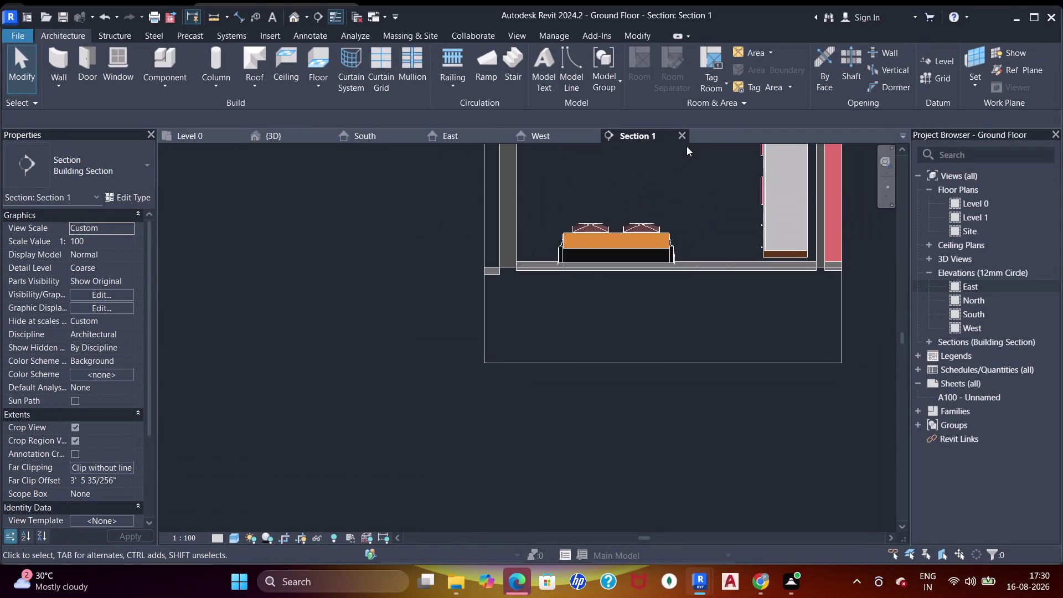
Close the Section 1, West, South and East view tabs.
click(681, 138)
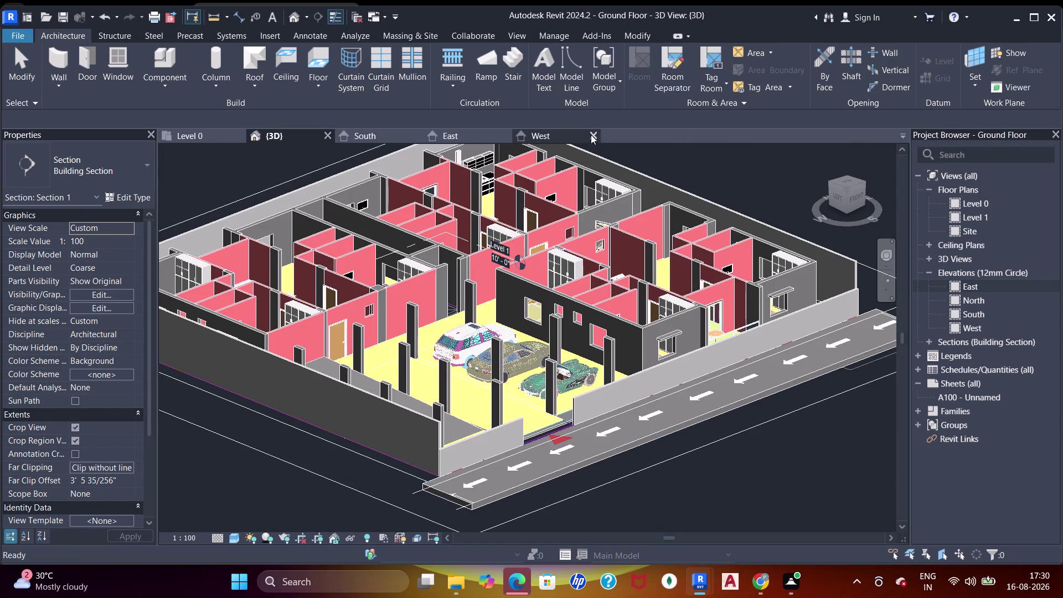
click(591, 135)
click(505, 136)
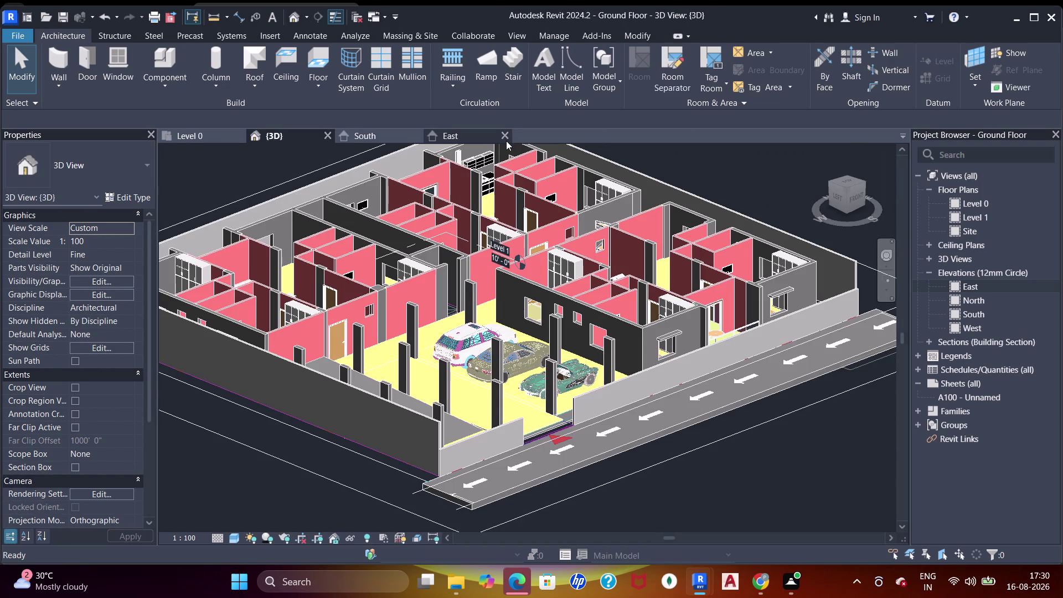
click(414, 132)
scroll(down, 3)
scroll(up, 3)
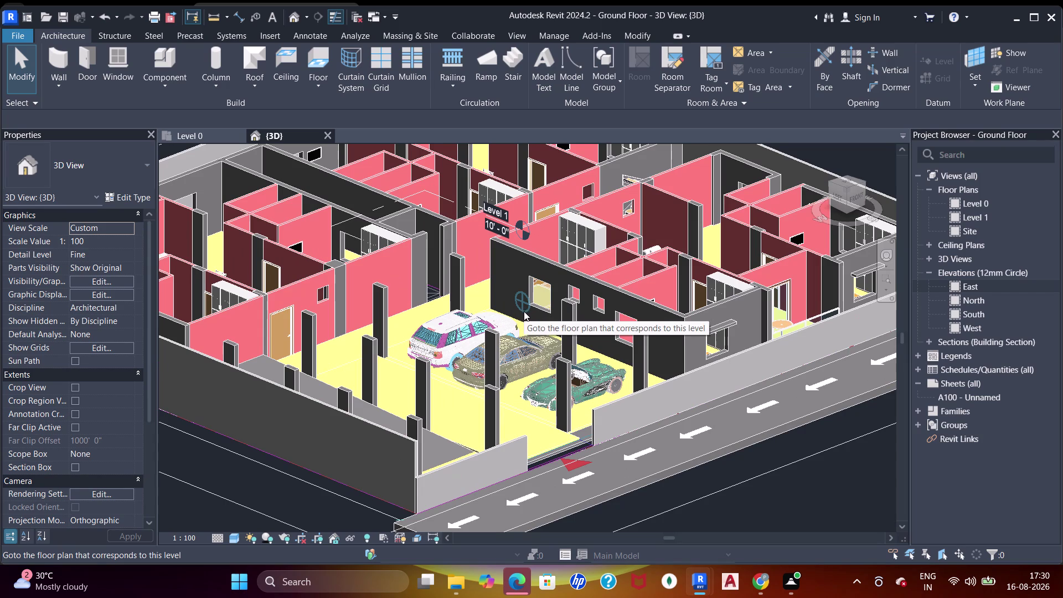
Pan around the 3D model, then switch to the Level 0 plan.
middle_drag(492, 315, 515, 306)
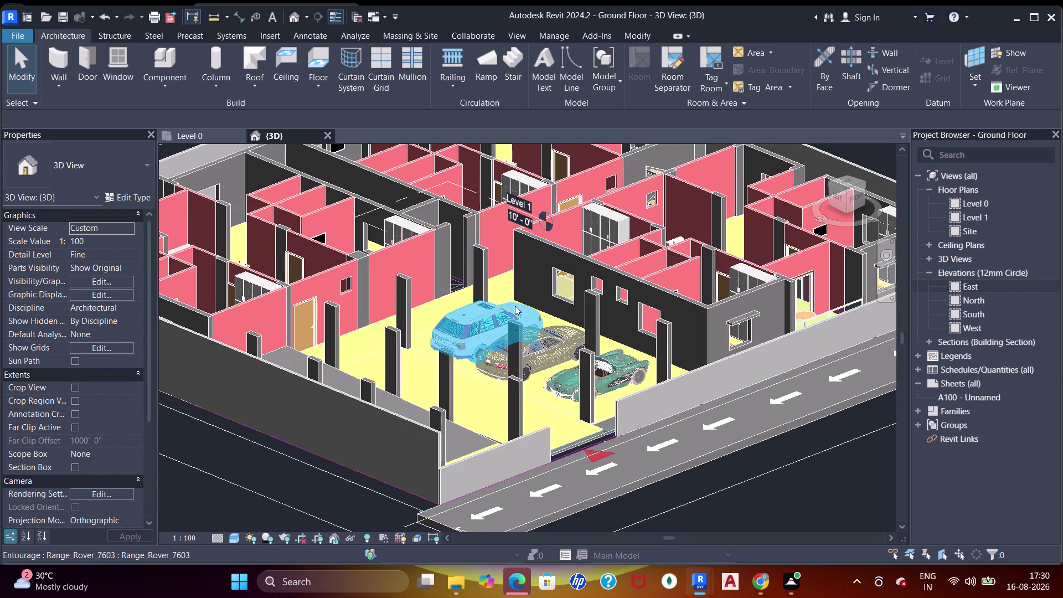
scroll(down, 3)
middle_drag(495, 300, 497, 292)
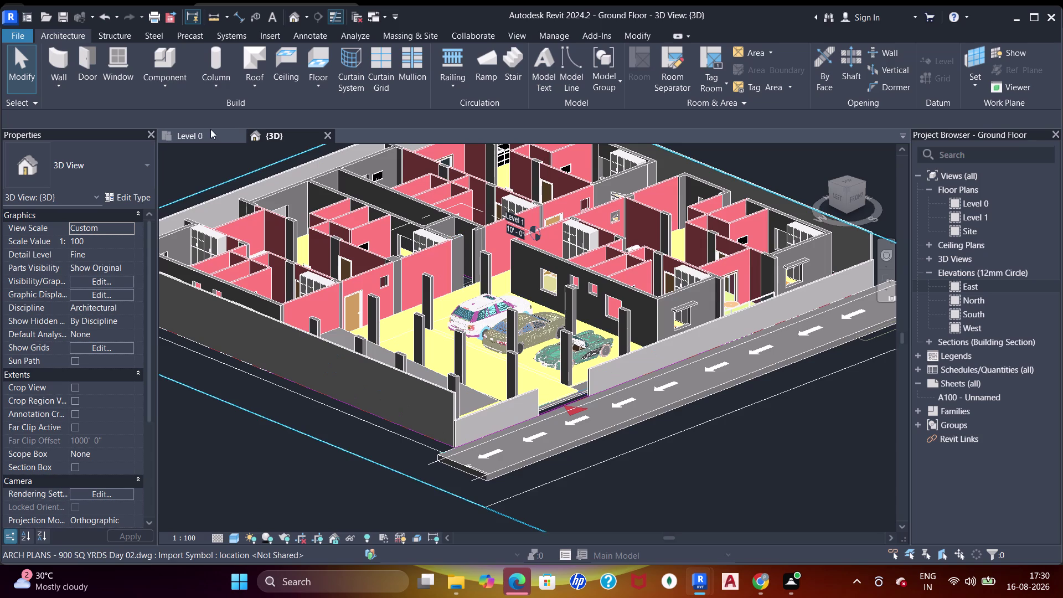
click(198, 135)
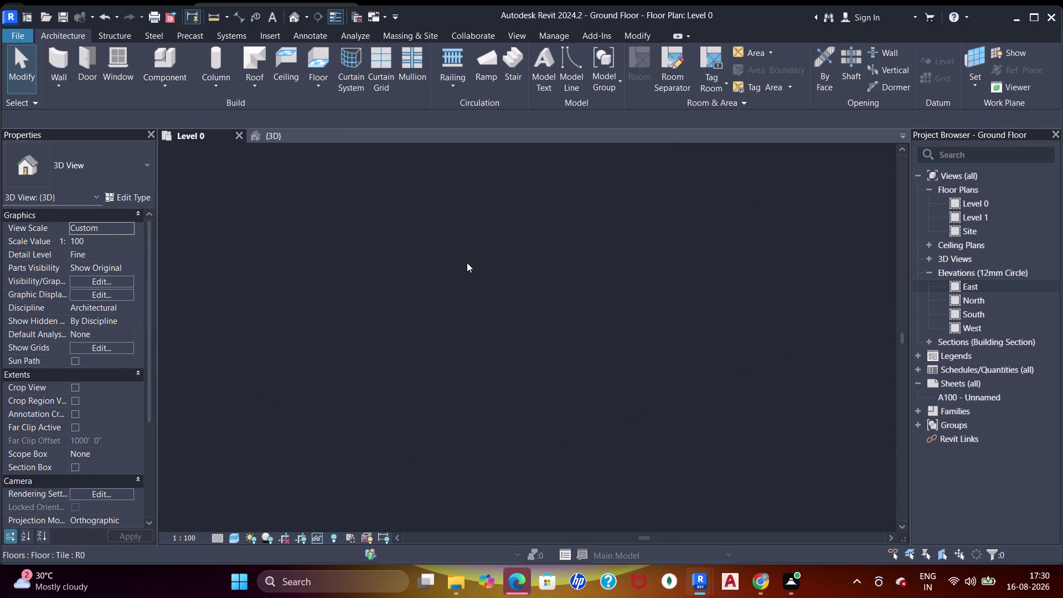
In Level 0's Visibility/Graphics (VG), search 'floo' and uncheck Floors.
scroll(down, 3)
middle_drag(497, 290, 480, 322)
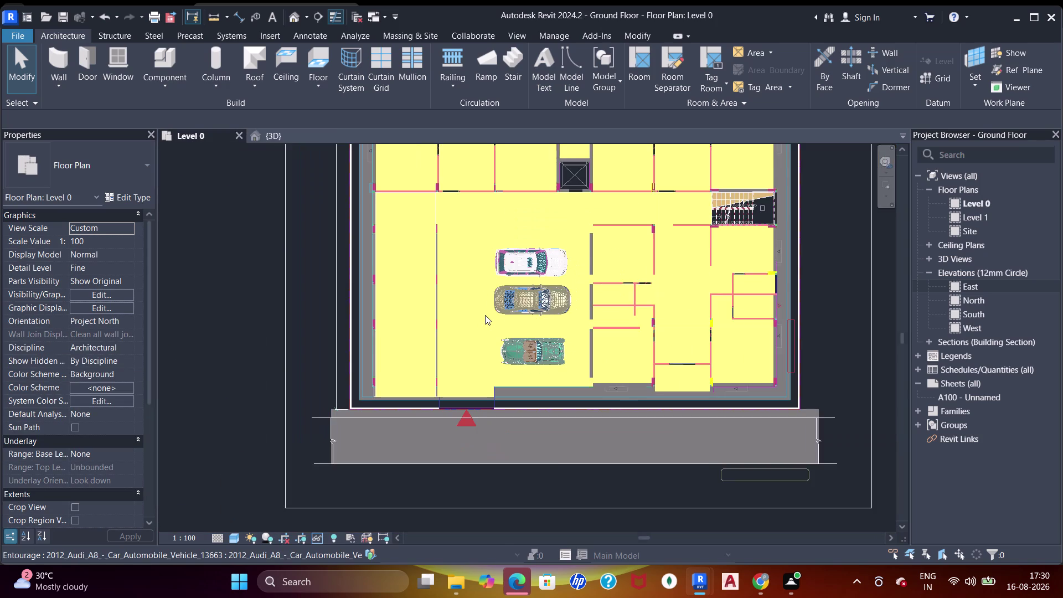
key(v)
key(g)
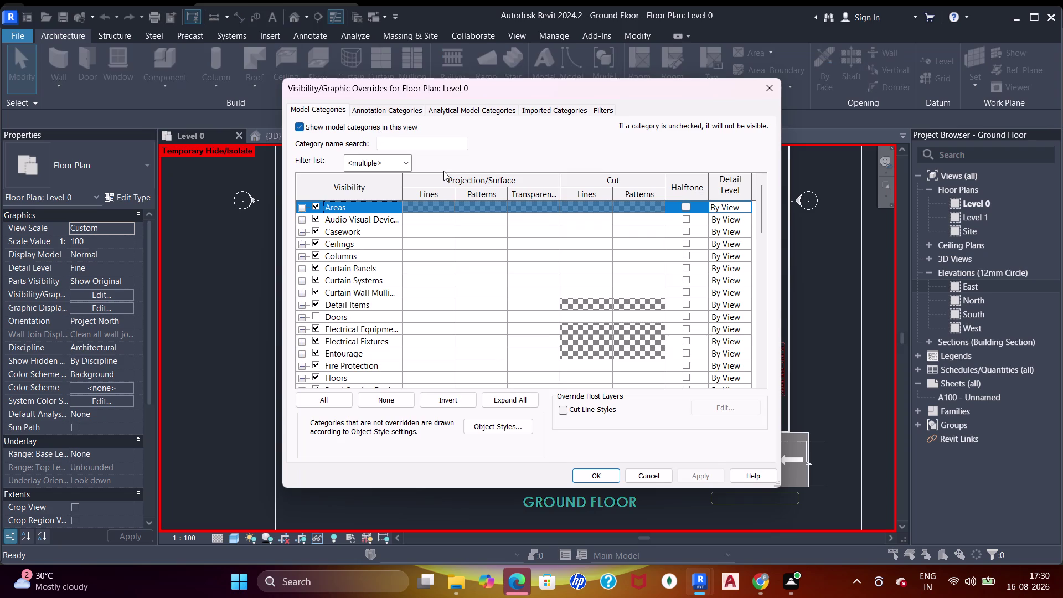
click(434, 142)
key(f)
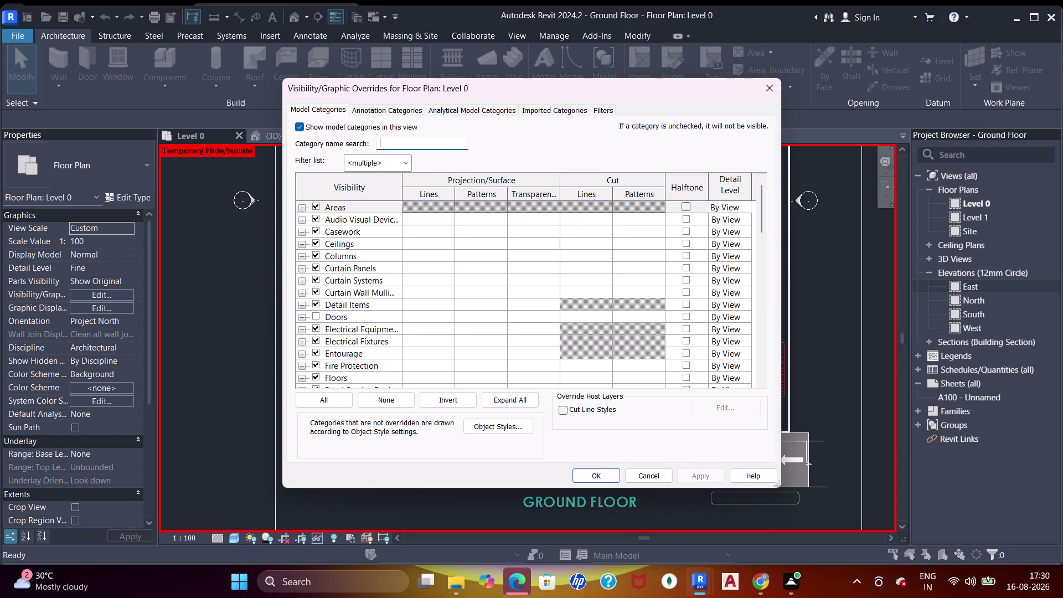
key(l)
key(o)
key(o)
click(317, 206)
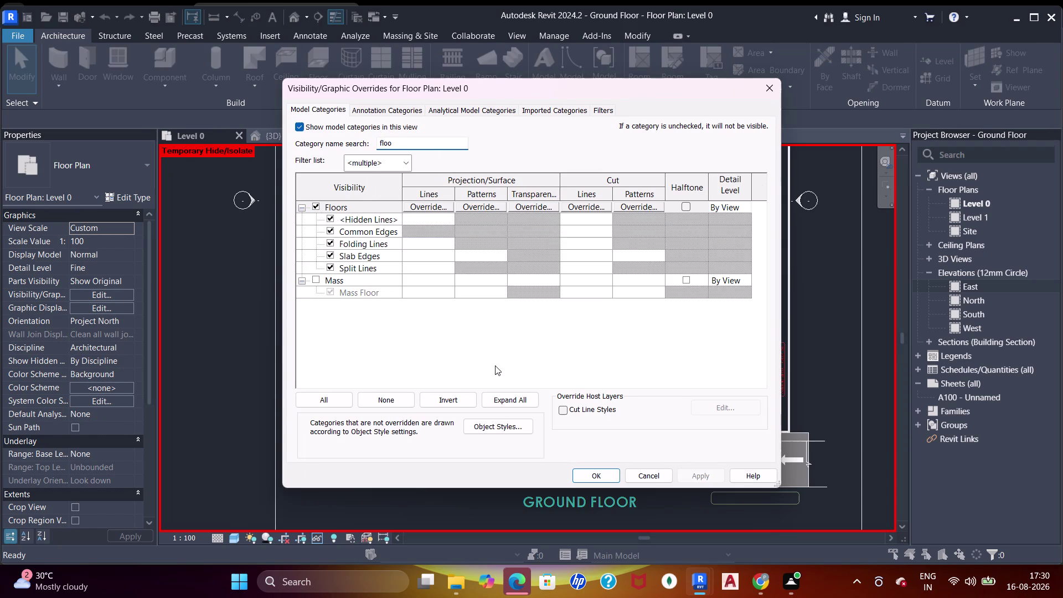
click(592, 475)
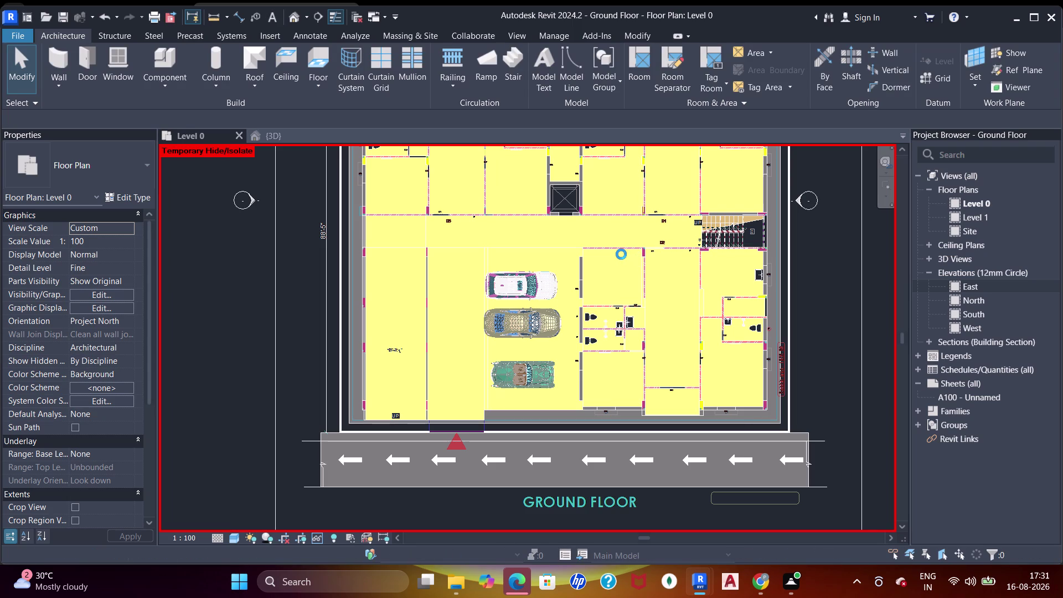
middle_drag(540, 259, 553, 320)
scroll(up, 3)
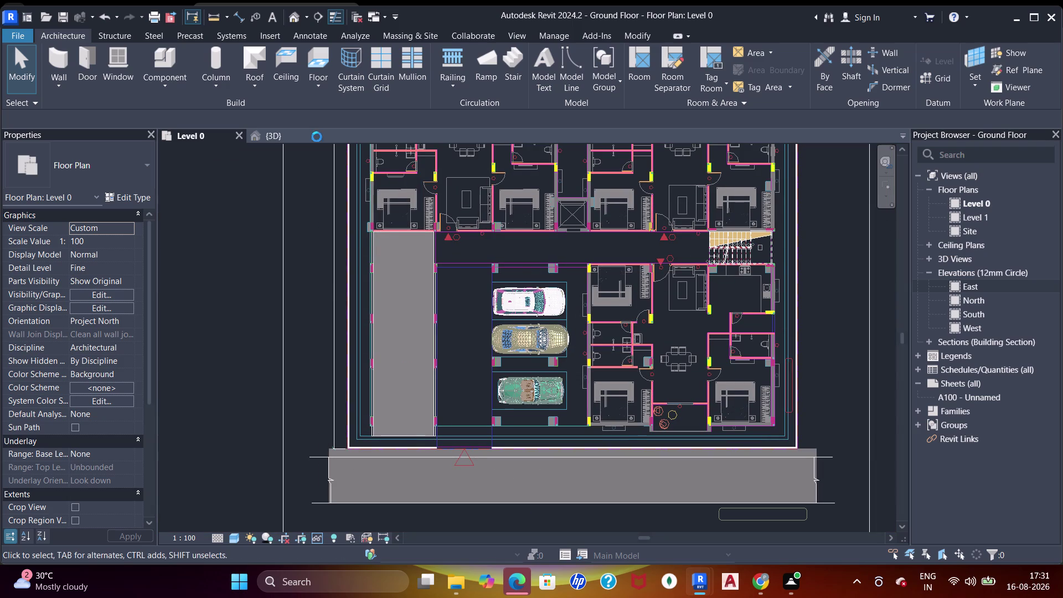
middle_drag(480, 370, 476, 340)
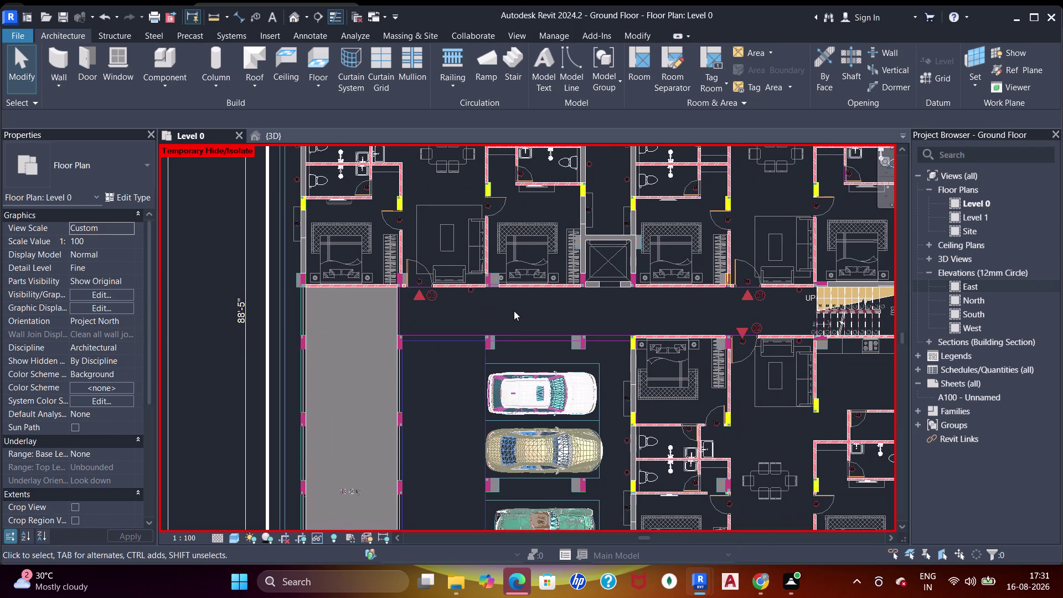
scroll(down, 3)
middle_drag(512, 315, 515, 405)
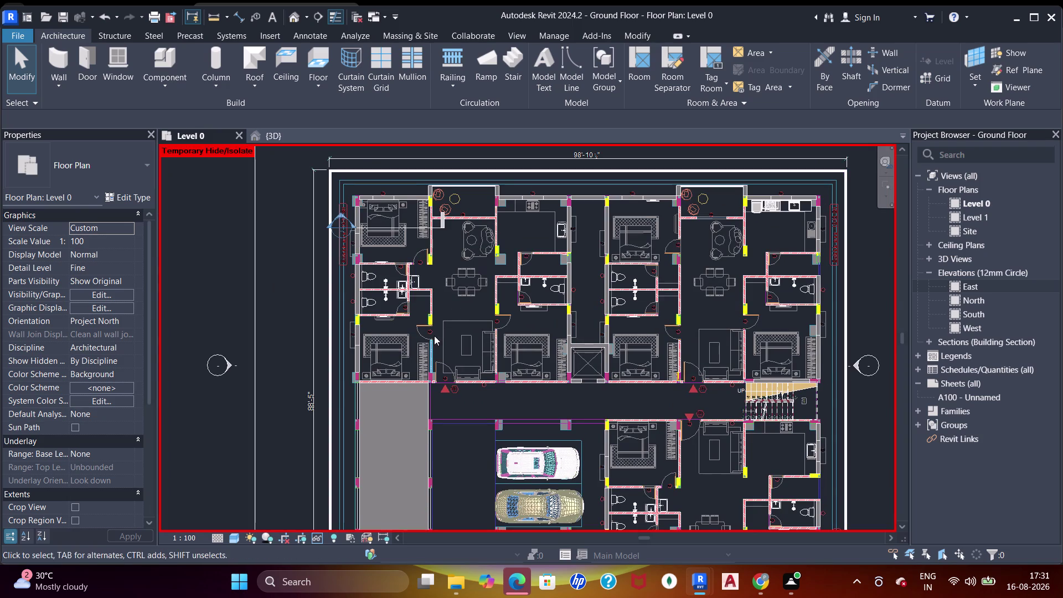
middle_drag(450, 344, 437, 245)
middle_drag(491, 369, 490, 358)
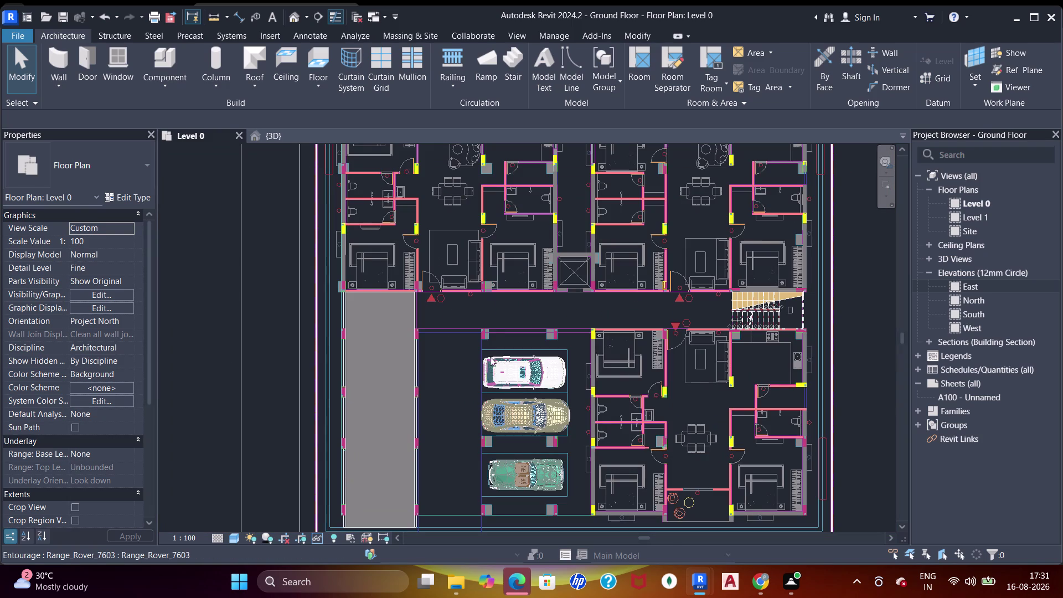
middle_drag(490, 359, 489, 332)
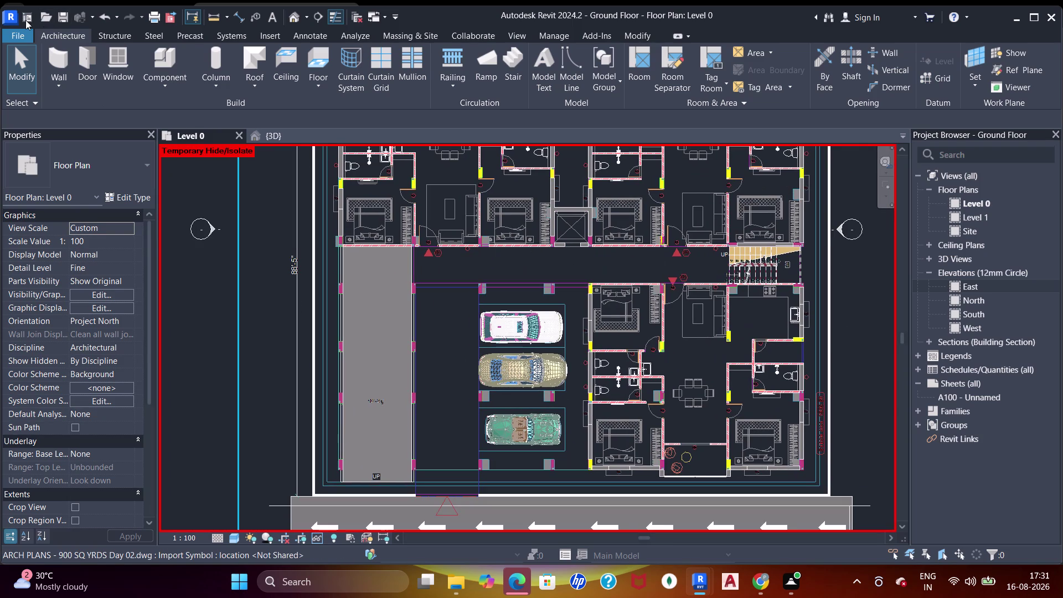
click(26, 20)
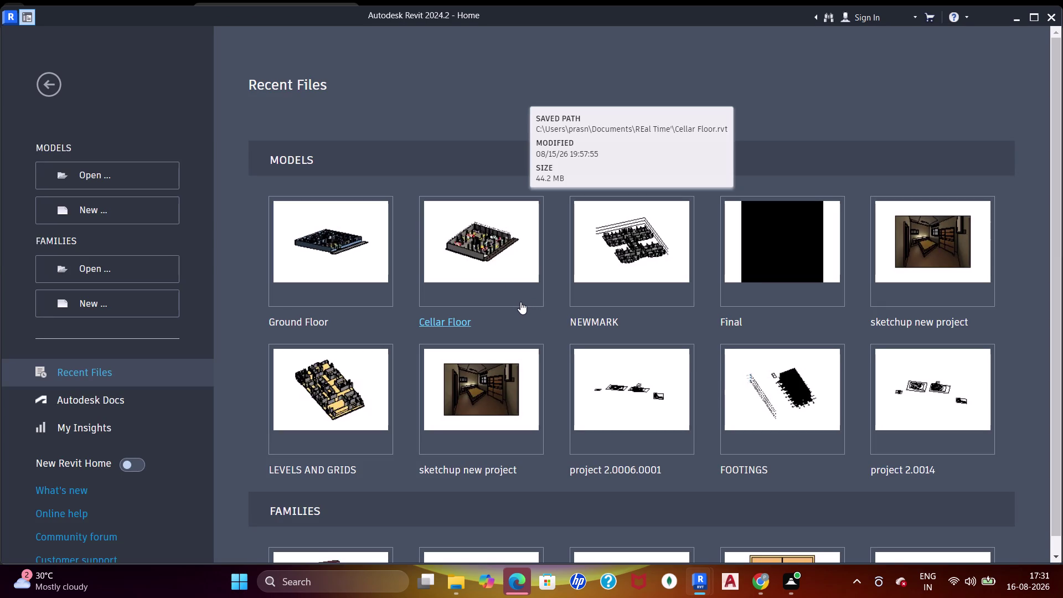
Open the Cellar Floor model from Recent Files.
click(466, 266)
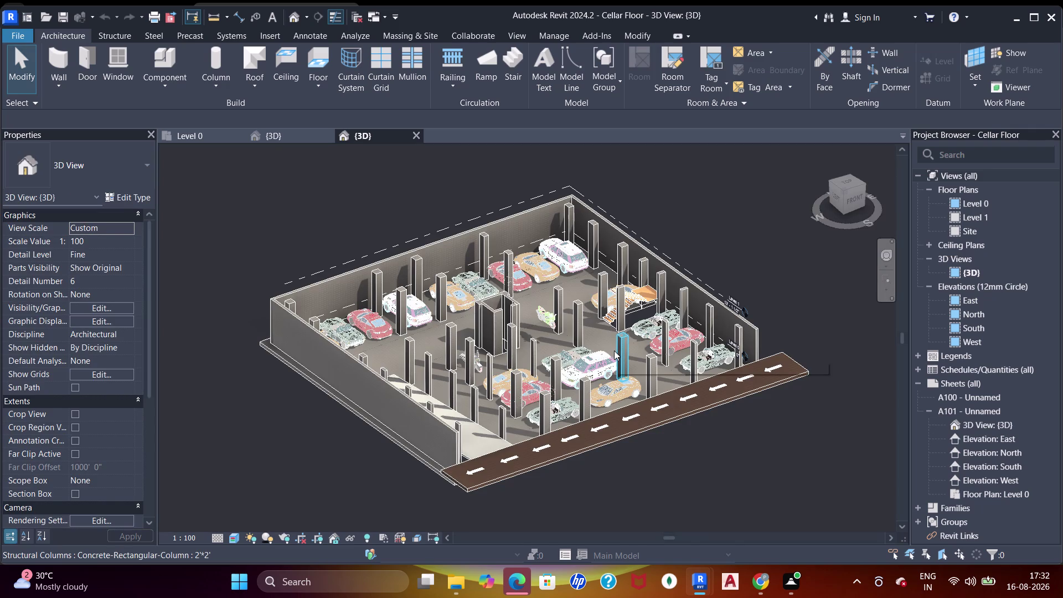
Zoom the Cellar Floor 3D view, select a column, then close the 3D view tab.
scroll(up, 3)
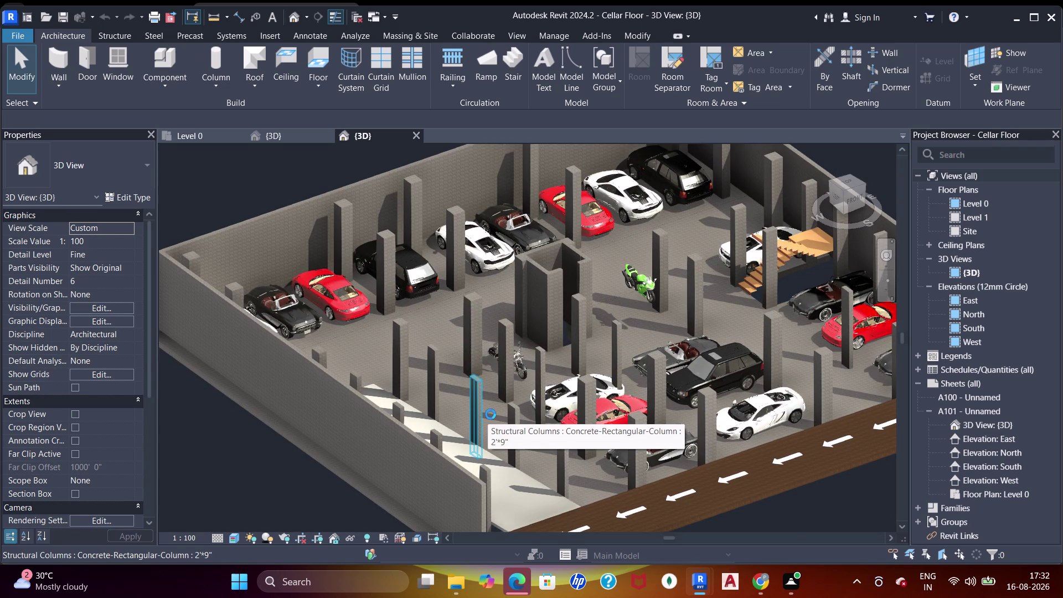
middle_click(486, 345)
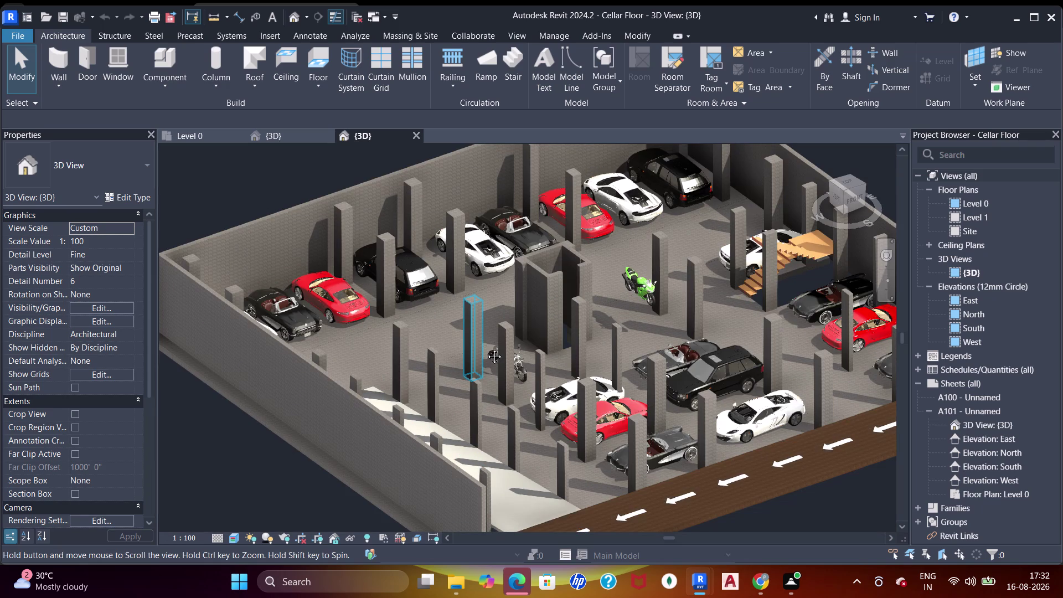
click(193, 137)
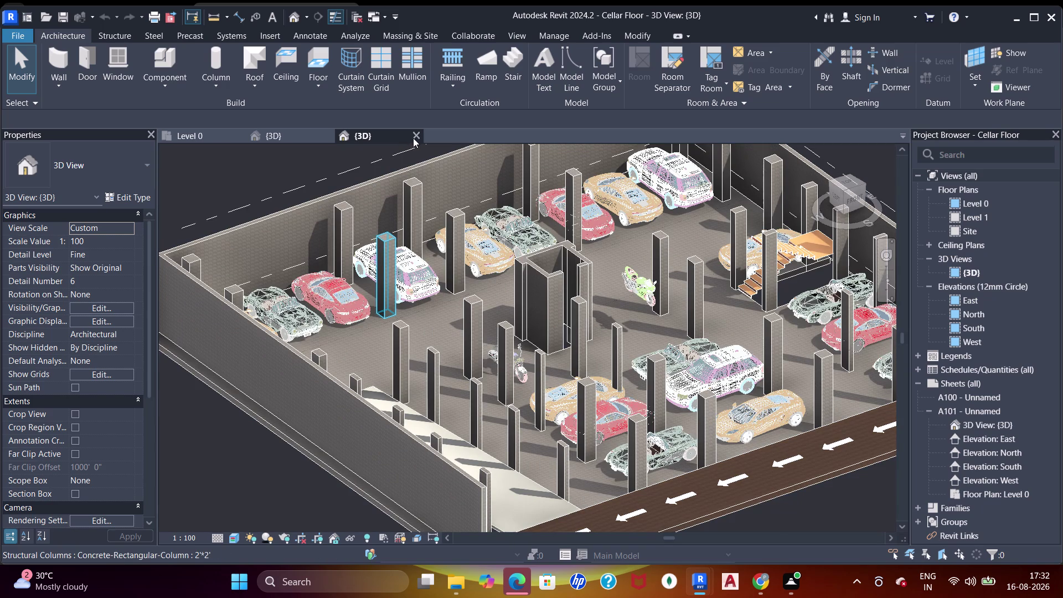
click(413, 137)
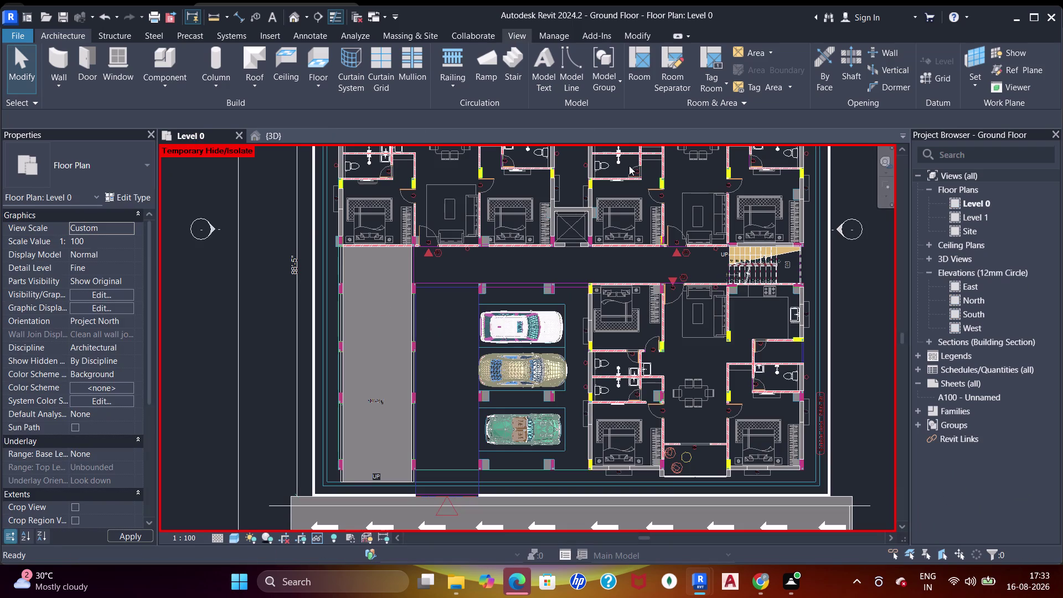
Zoom and pan the Level 0 plan, then switch to the {3D} view.
scroll(down, 3)
middle_drag(425, 273, 421, 287)
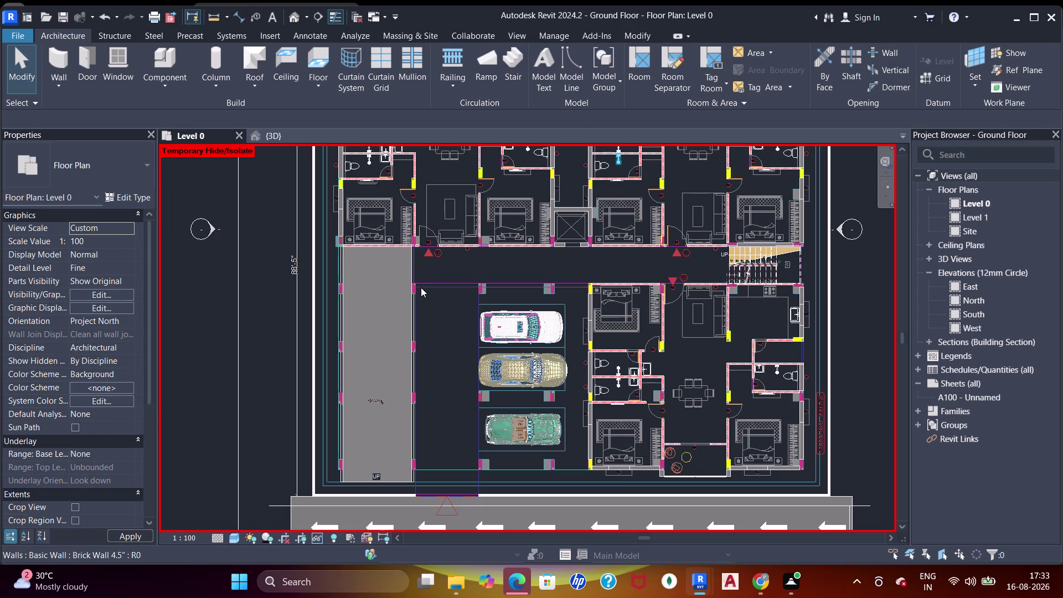
scroll(up, 3)
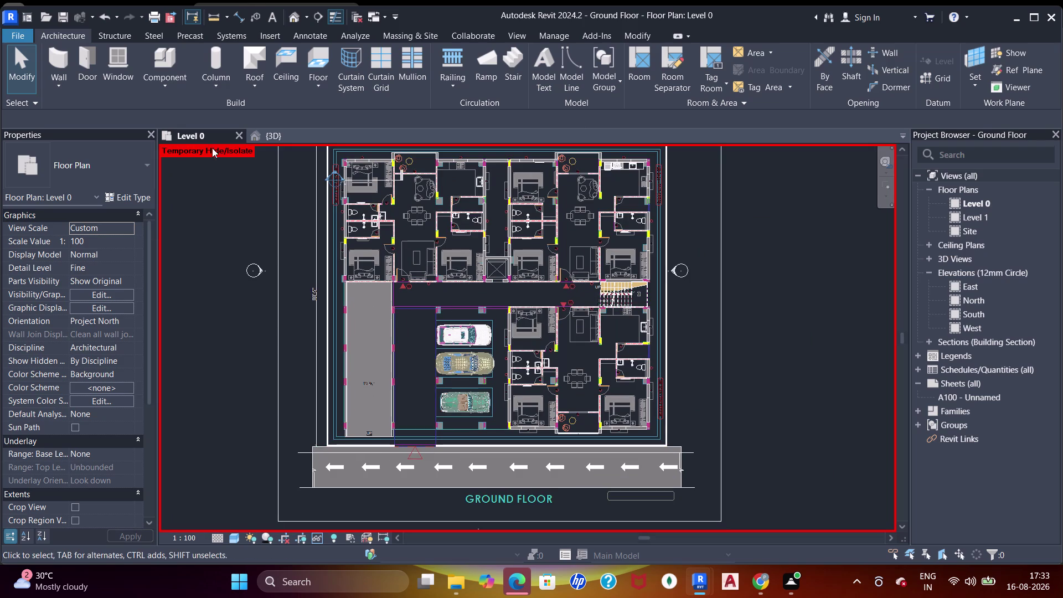
click(285, 139)
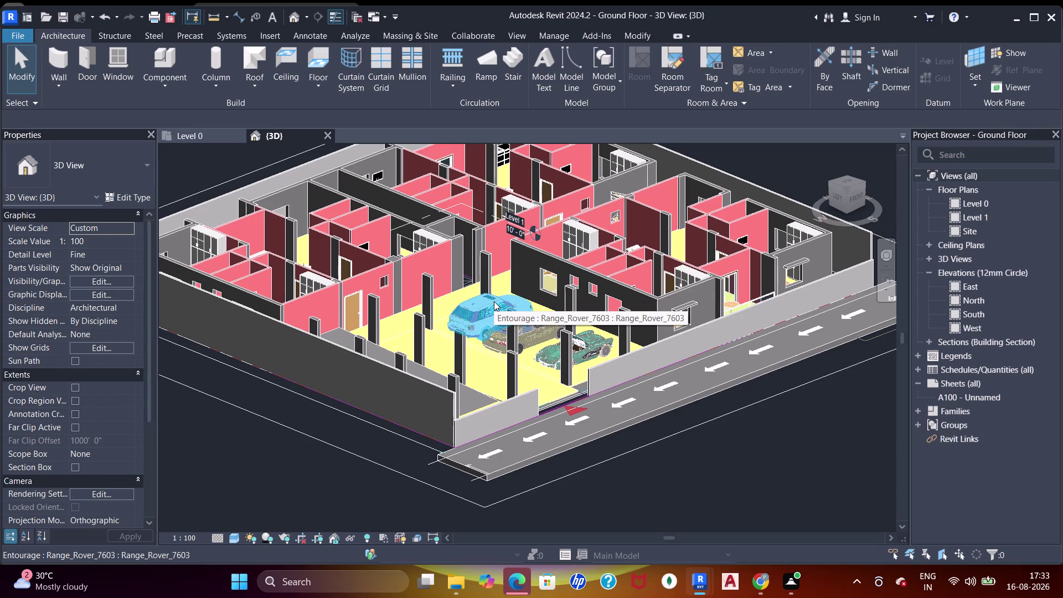
Return to the Level 0 plan and start a new sheet from Sheets (all).
click(204, 137)
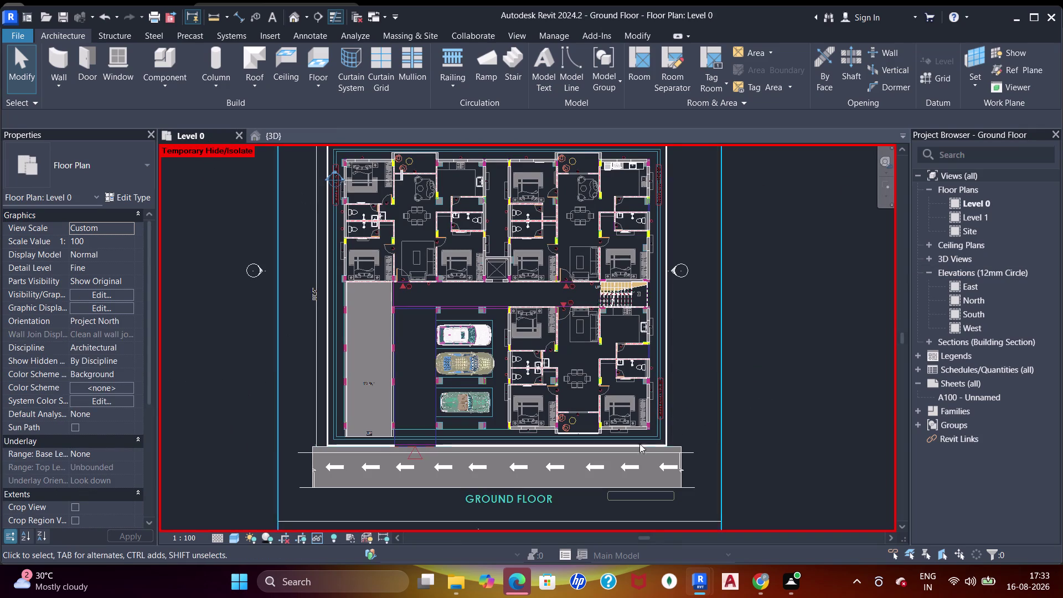
right_click(930, 382)
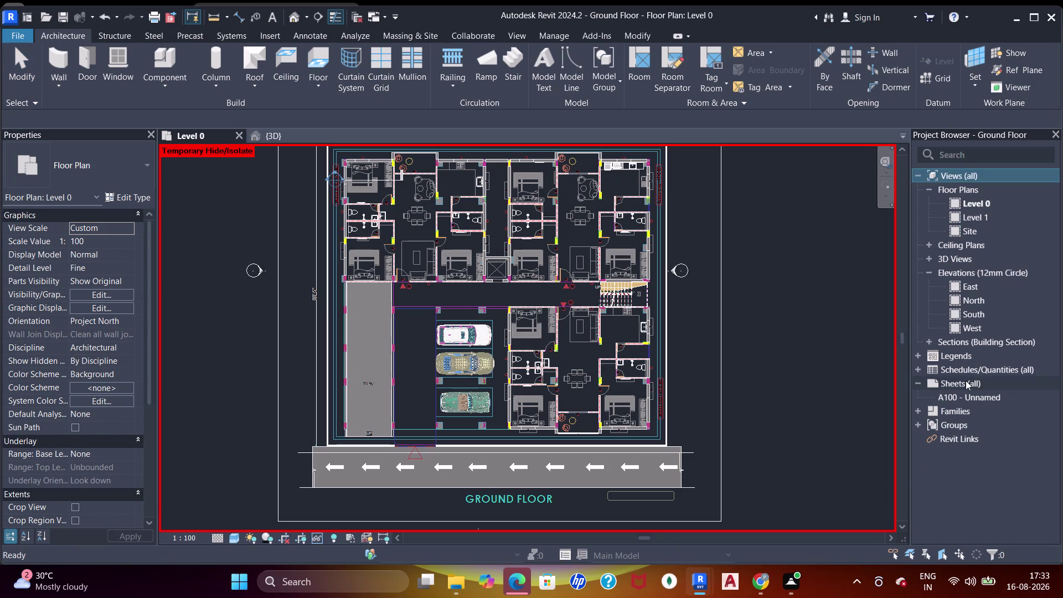
click(932, 373)
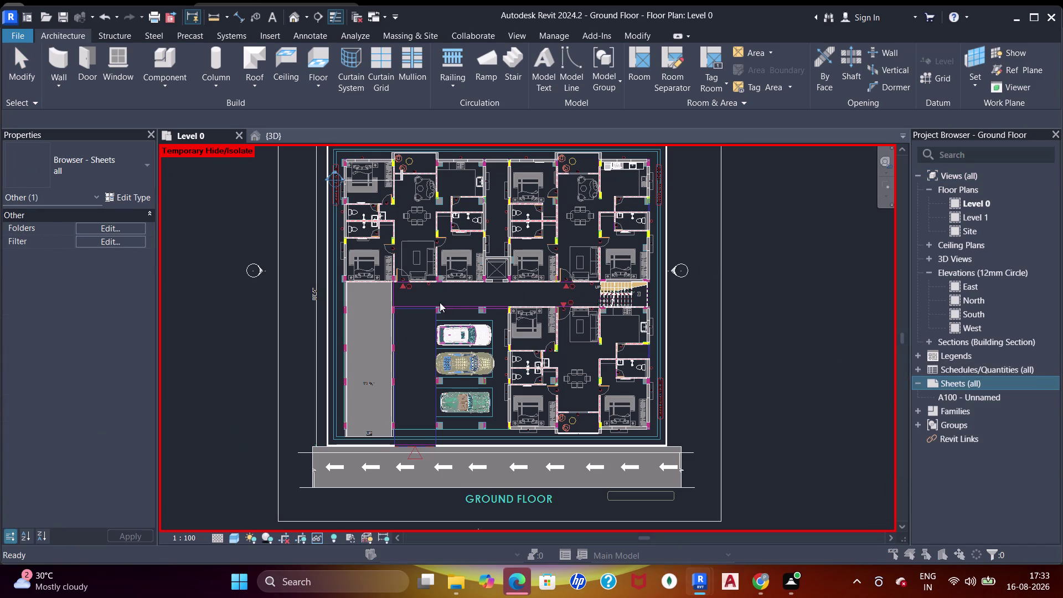
Create sheet A101 with the A1 title block and delete sheet A100.
click(578, 442)
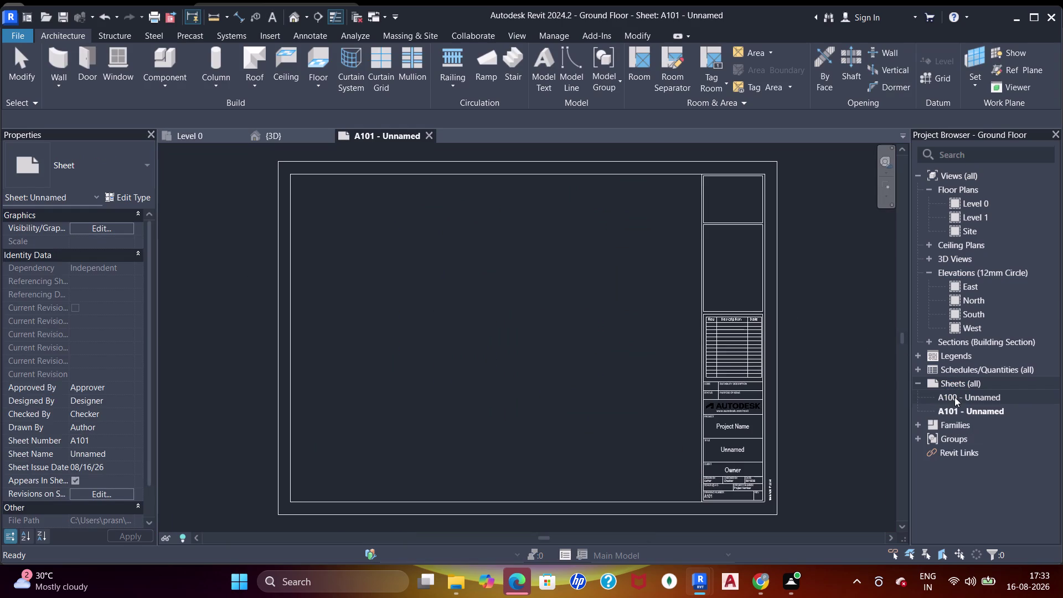
right_click(957, 401)
click(901, 406)
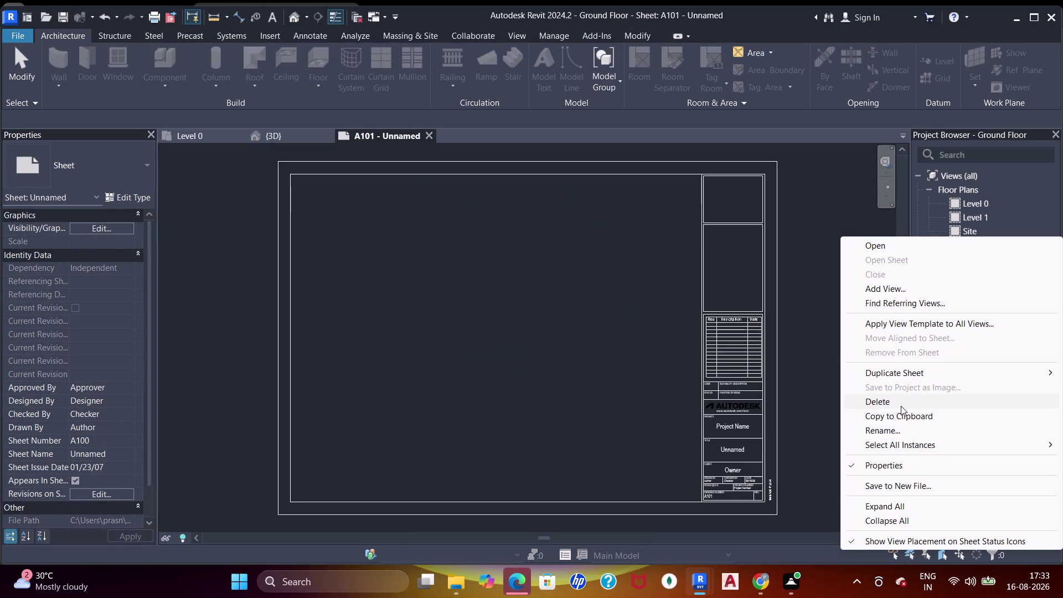
Start another new sheet, browse for a title block, cancel both dialogs, return to Level 0.
right_click(973, 388)
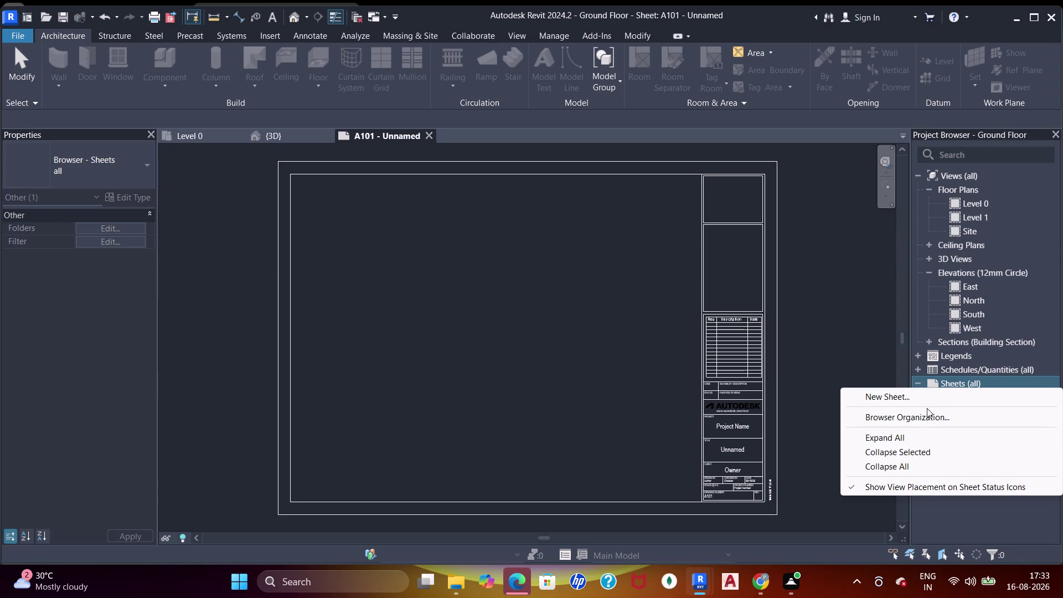
click(914, 396)
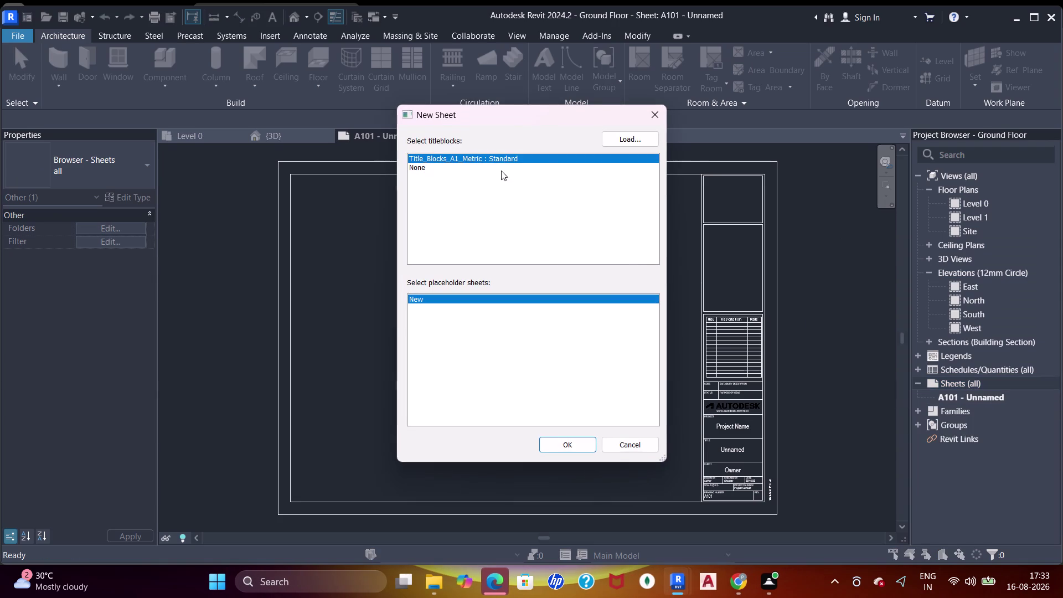
click(626, 138)
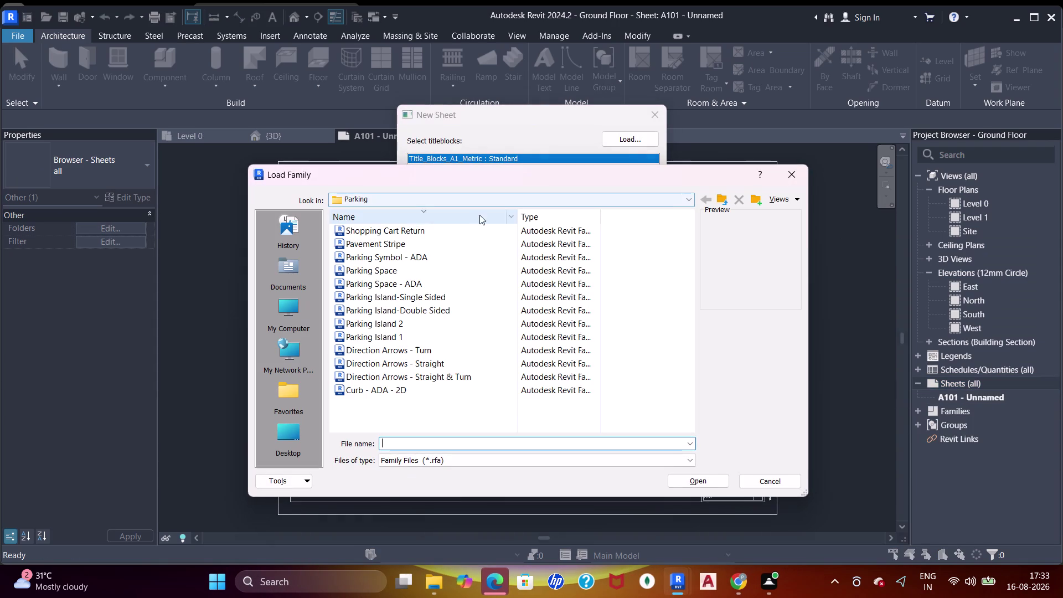
click(444, 203)
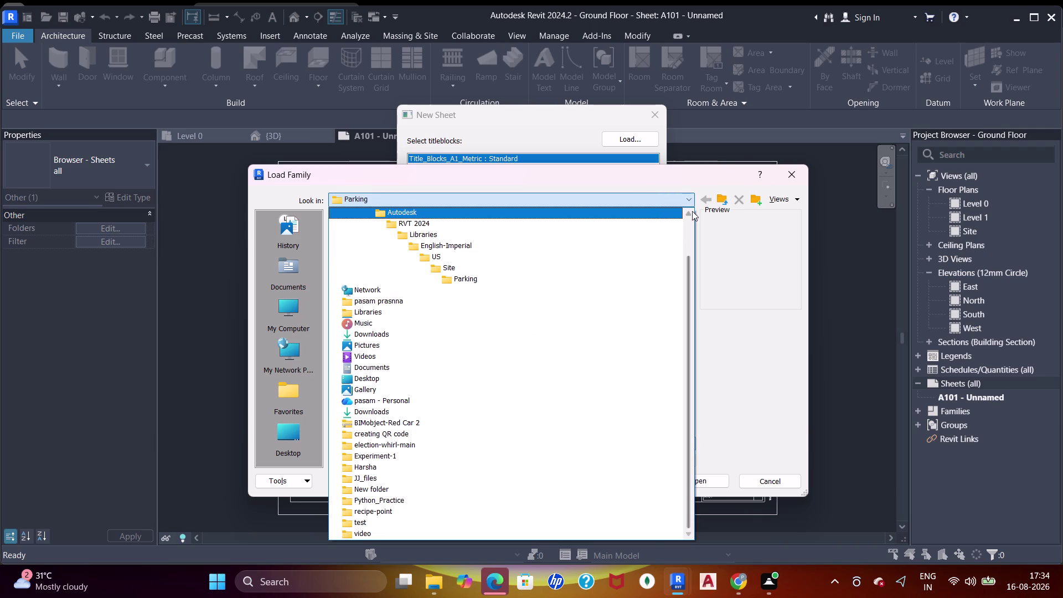
click(787, 175)
click(793, 176)
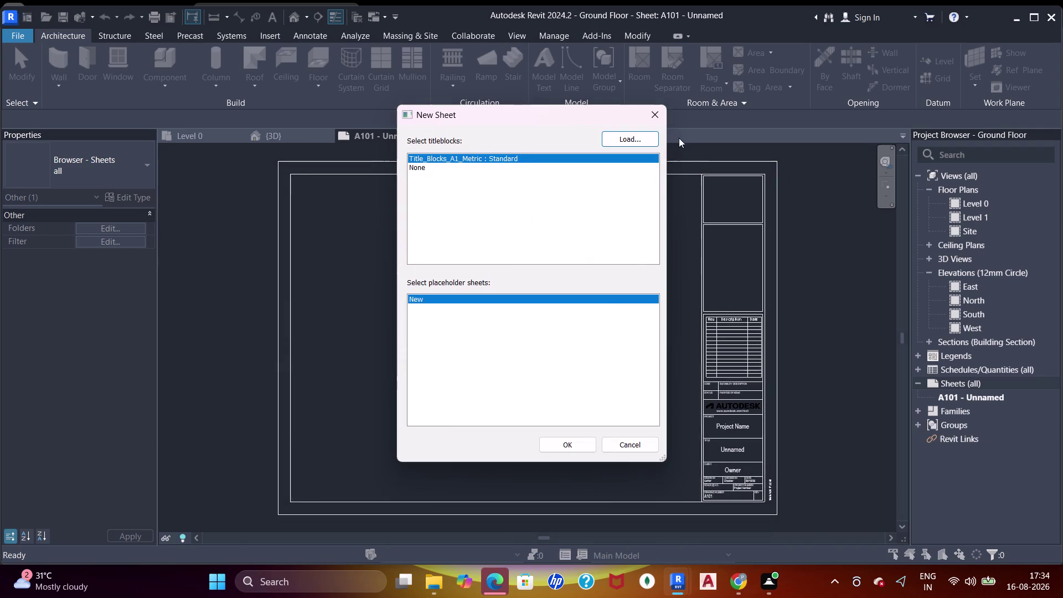
click(654, 120)
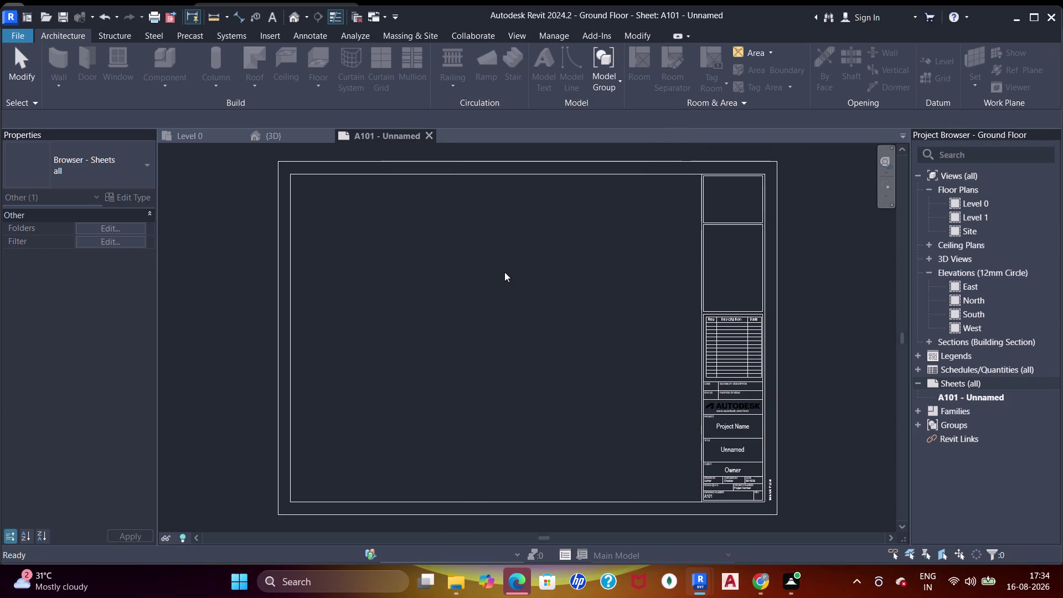
click(170, 134)
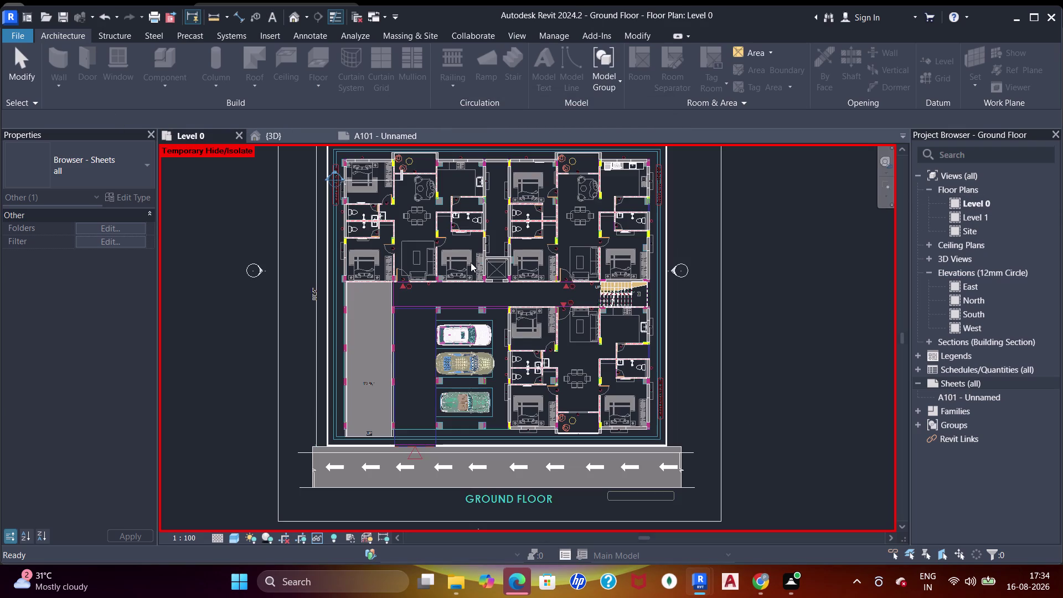
Reset temporary hide/isolate with HR and recentre the Level 0 plan.
text(h)
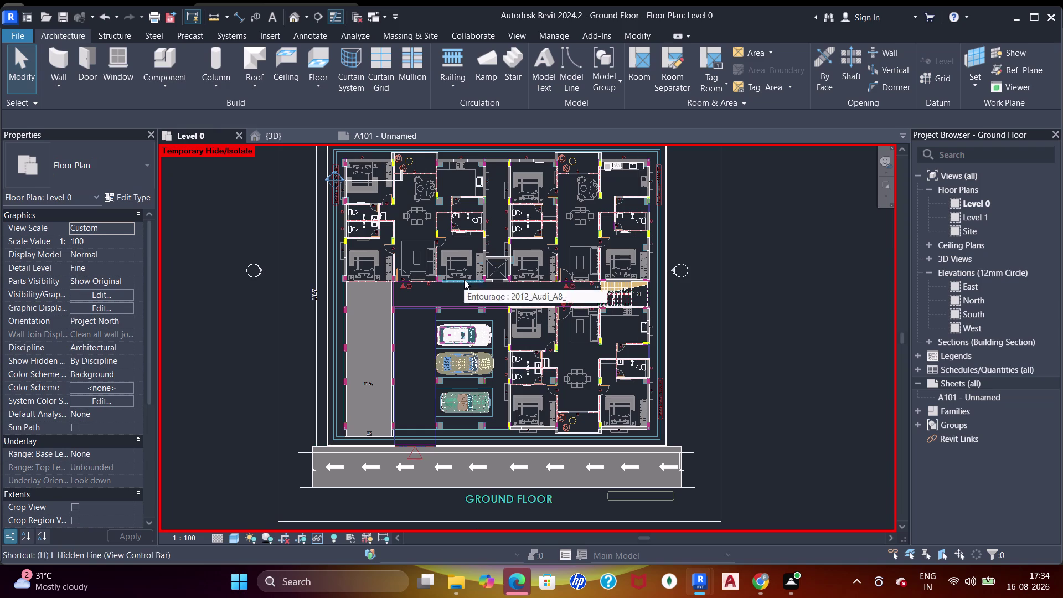
text(r)
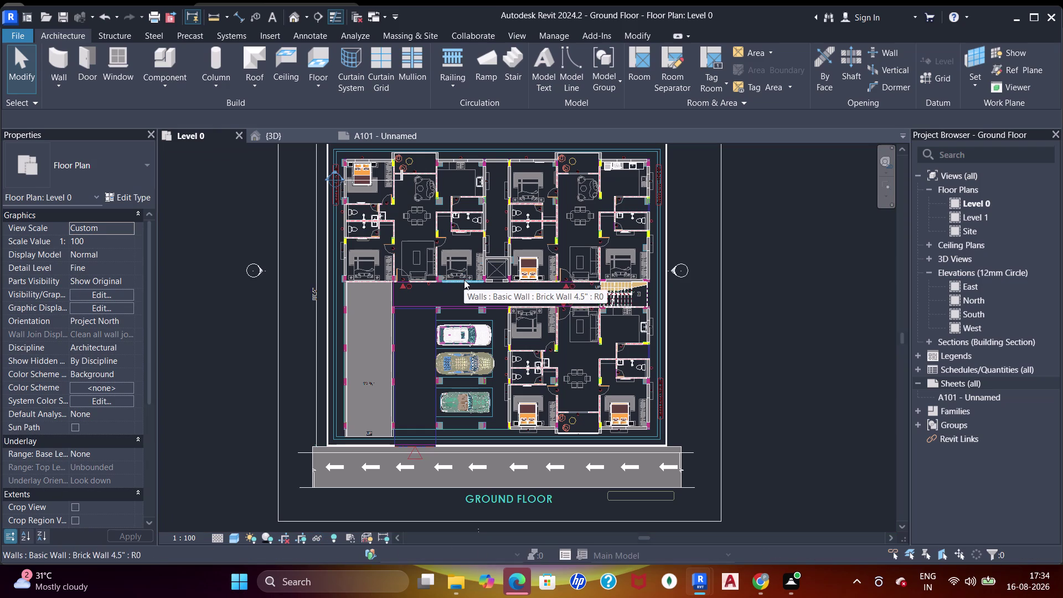
middle_drag(581, 316, 551, 381)
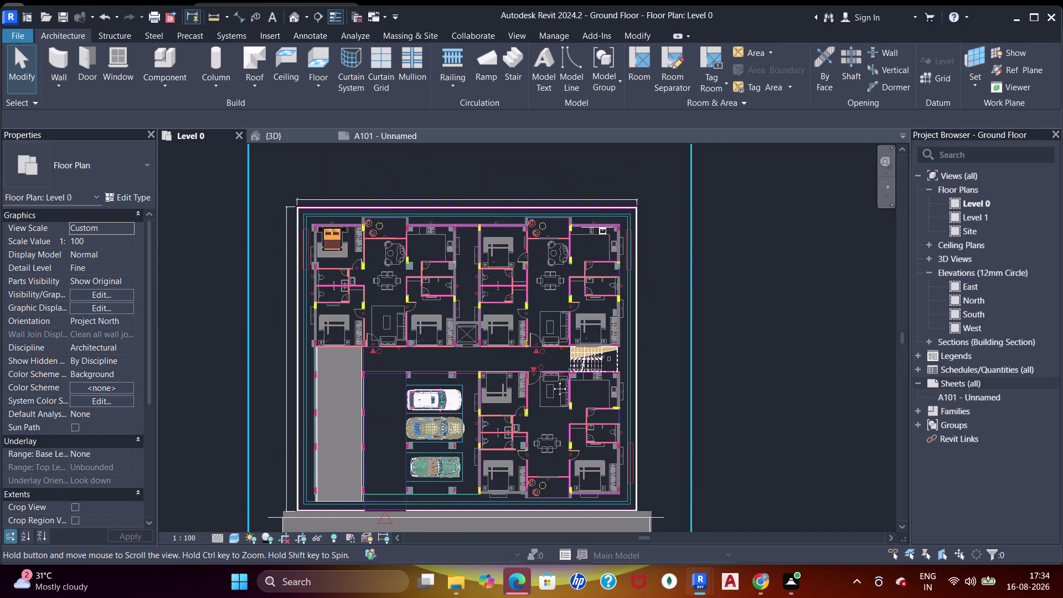
middle_drag(405, 395, 418, 372)
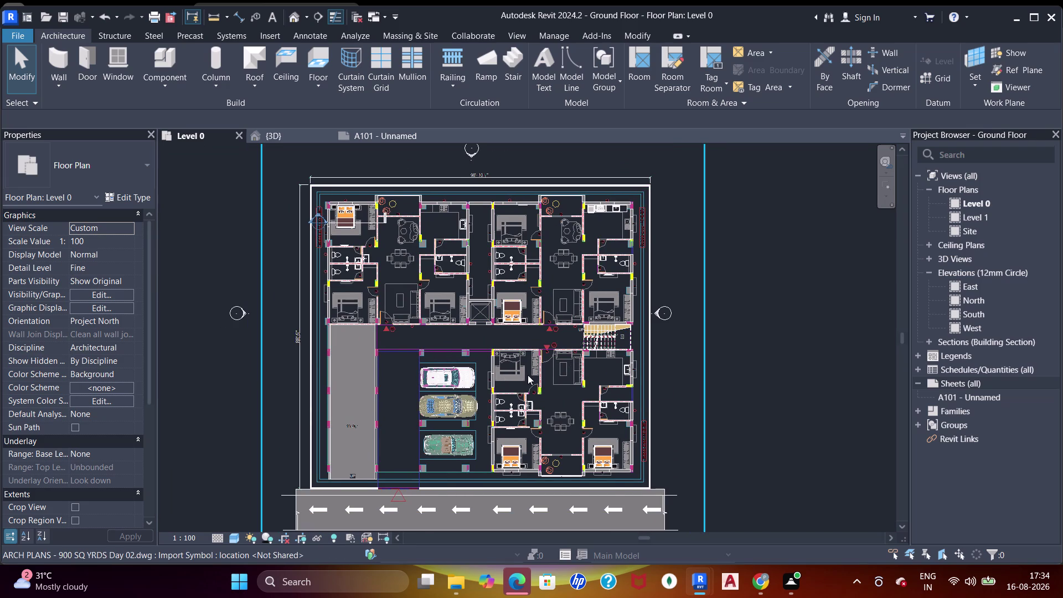
In Level 0's Visibility/Graphics, search 'flo' and check Floors.
key(v)
key(g)
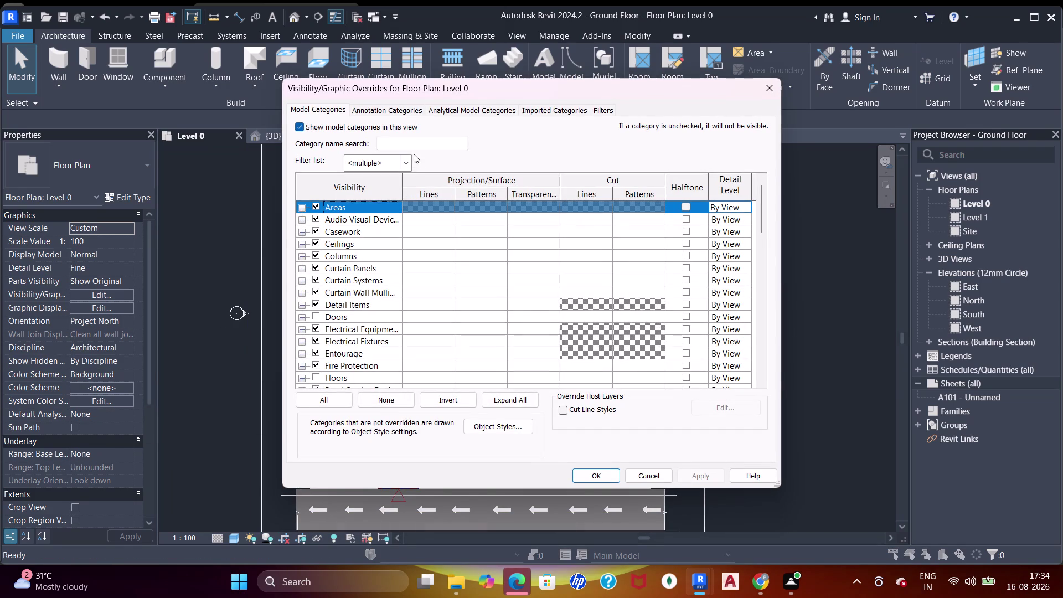
click(415, 144)
key(f)
key(l)
key(o)
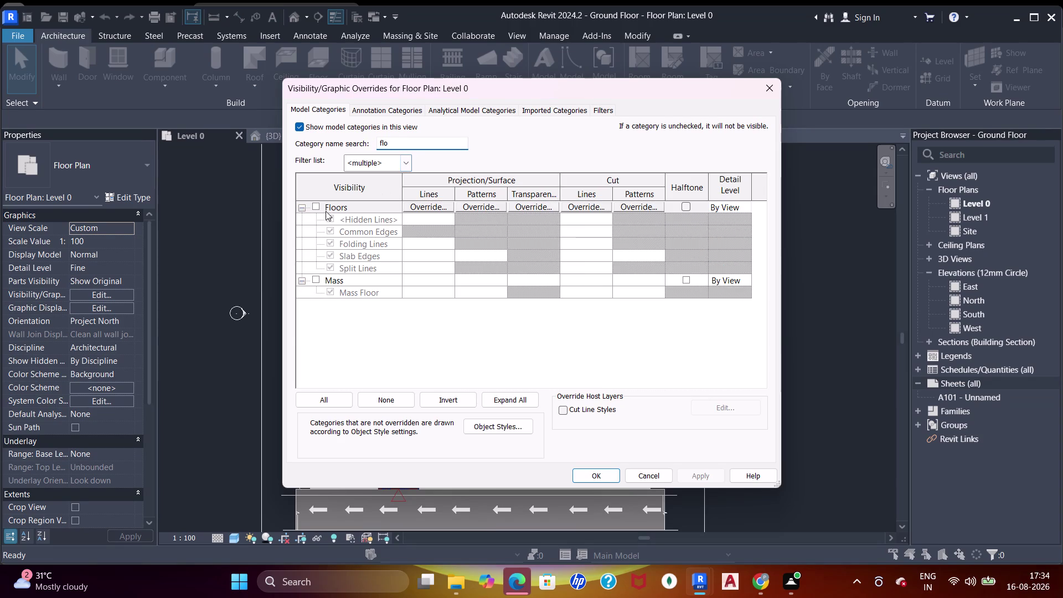
click(319, 206)
click(611, 477)
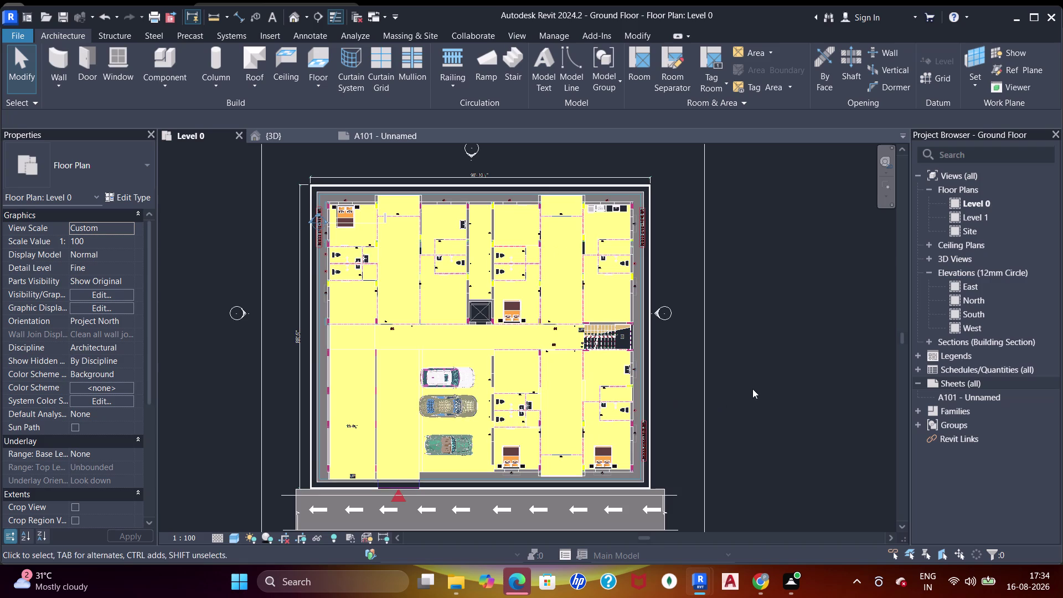
Zoom and pan to inspect the yellow floor slabs, then undo to hide floors.
scroll(up, 3)
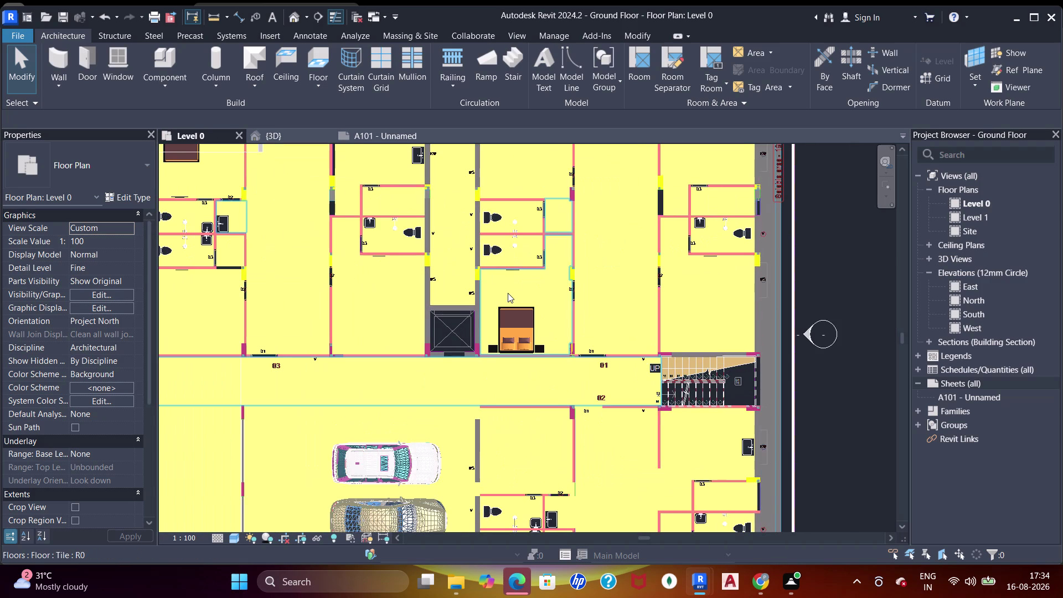
scroll(down, 3)
middle_drag(510, 286, 524, 293)
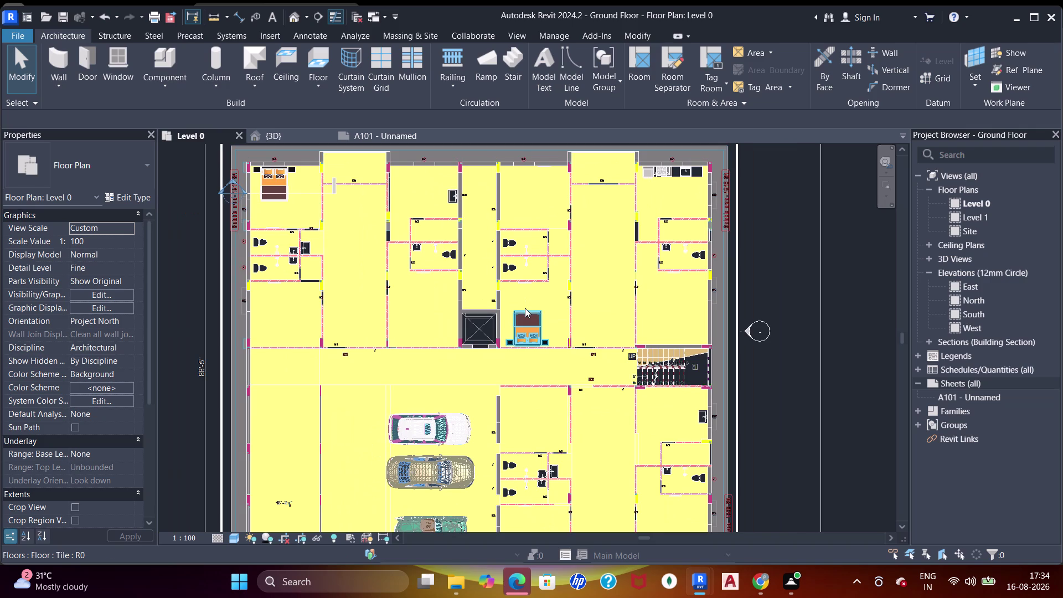
key(ctrl+z)
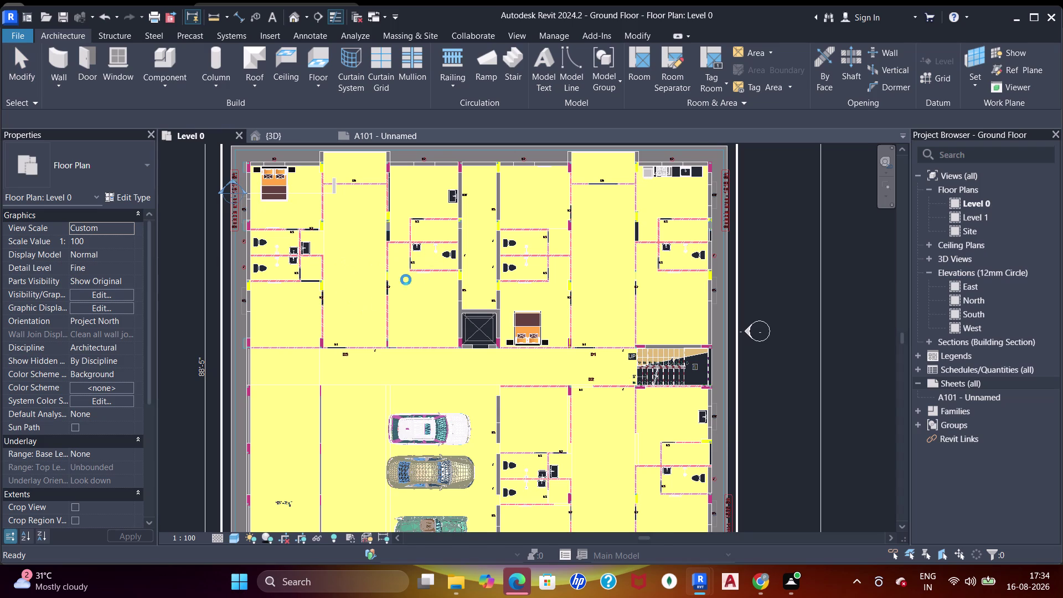
scroll(up, 3)
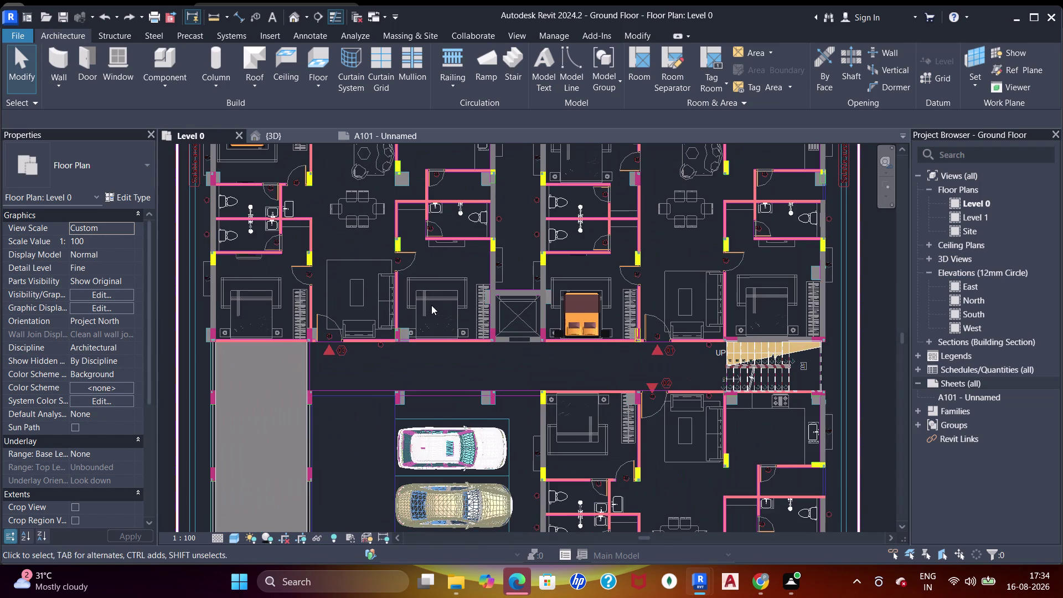
middle_drag(435, 300, 440, 303)
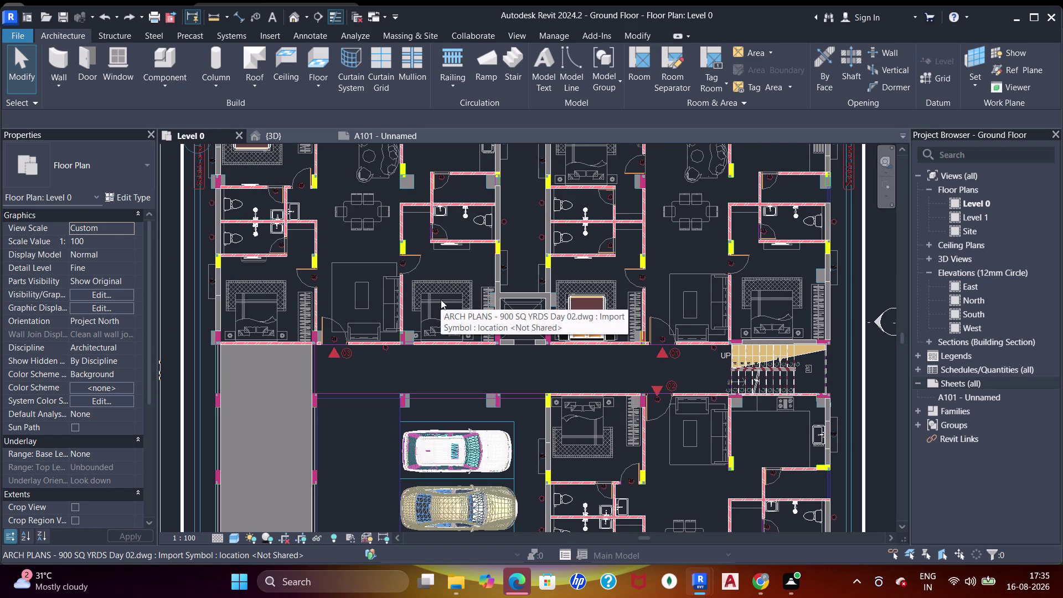
middle_drag(441, 300, 441, 322)
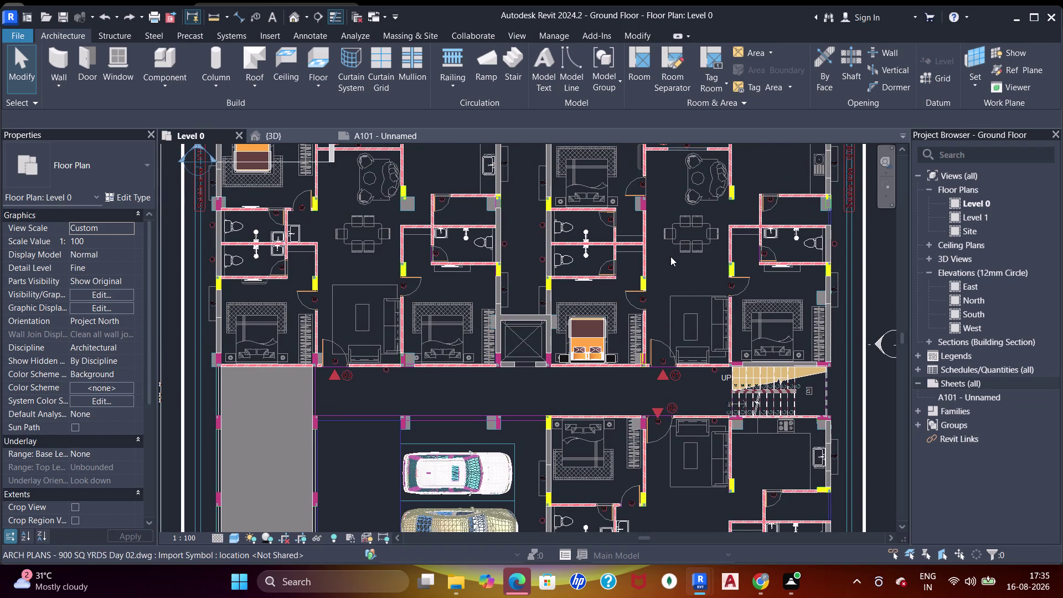
In Level 0's Visibility/Graphics, search 'fur', check Furniture and apply.
key(v)
key(g)
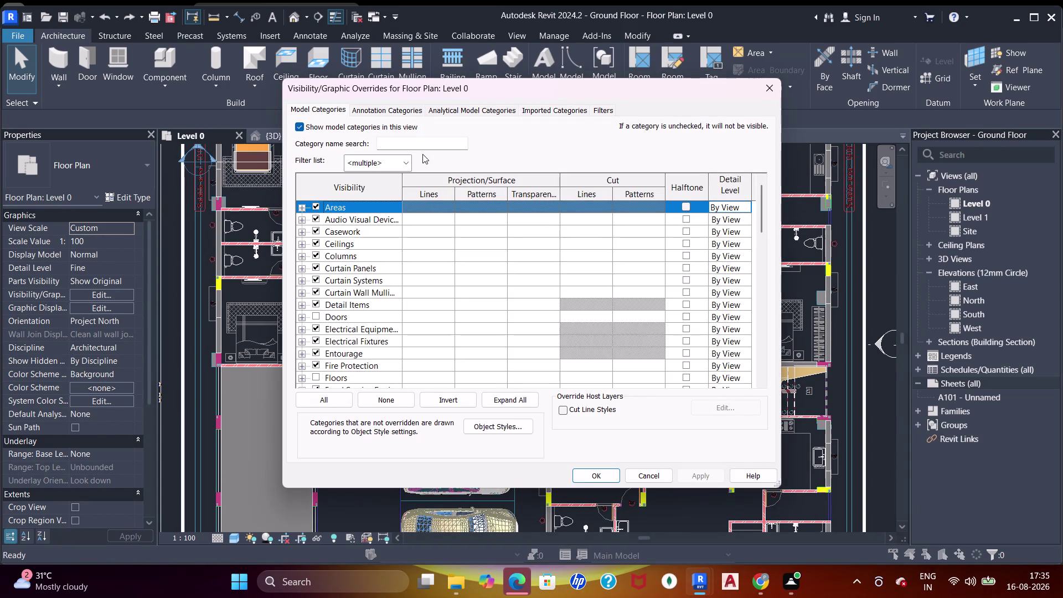
click(426, 144)
key(d)
key(BackSpace)
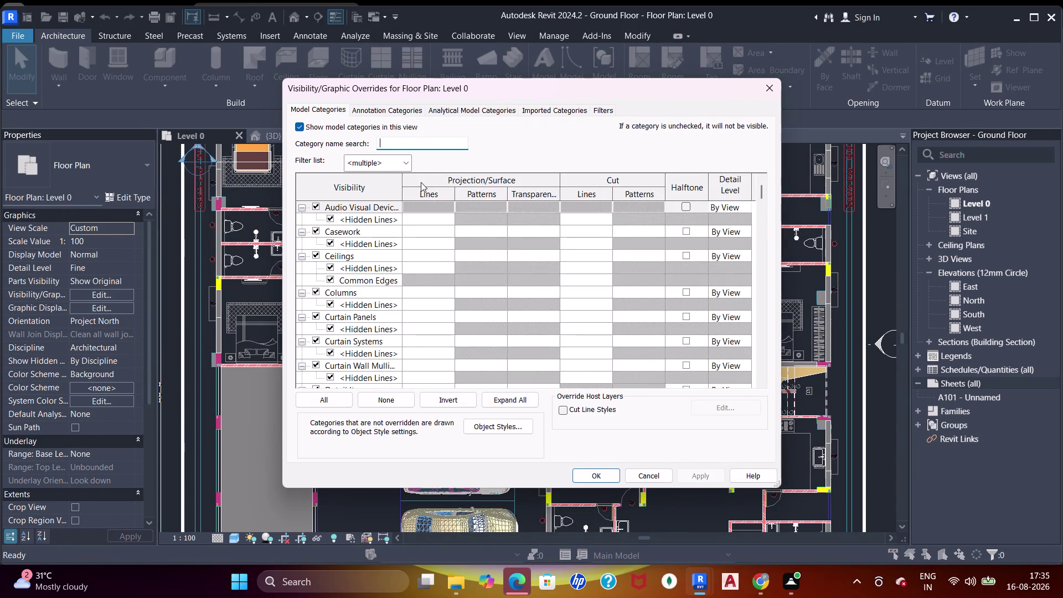
key(f)
key(u)
key(r)
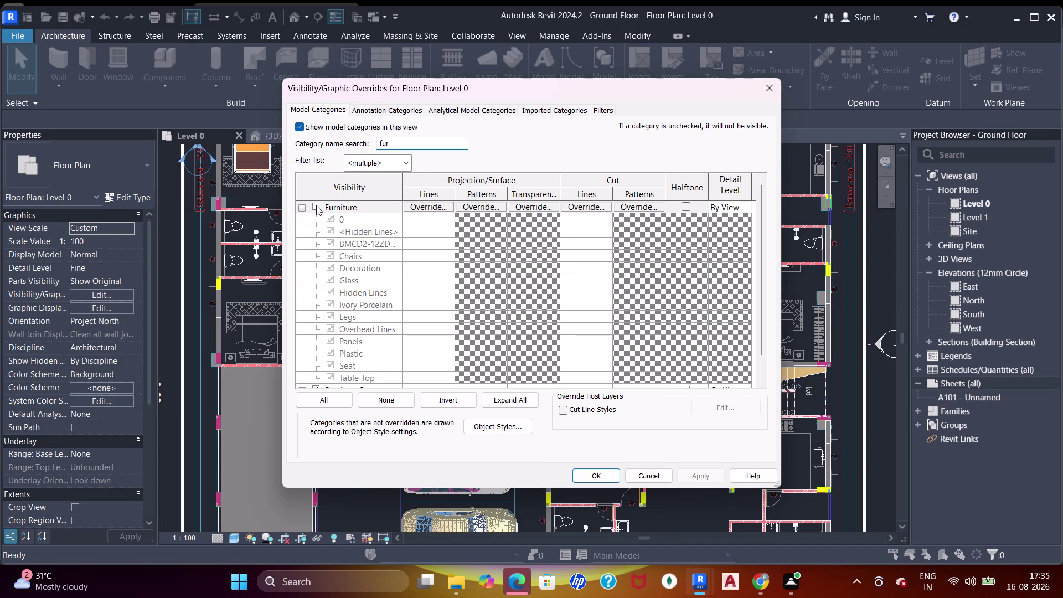
drag(316, 205, 324, 205)
click(589, 475)
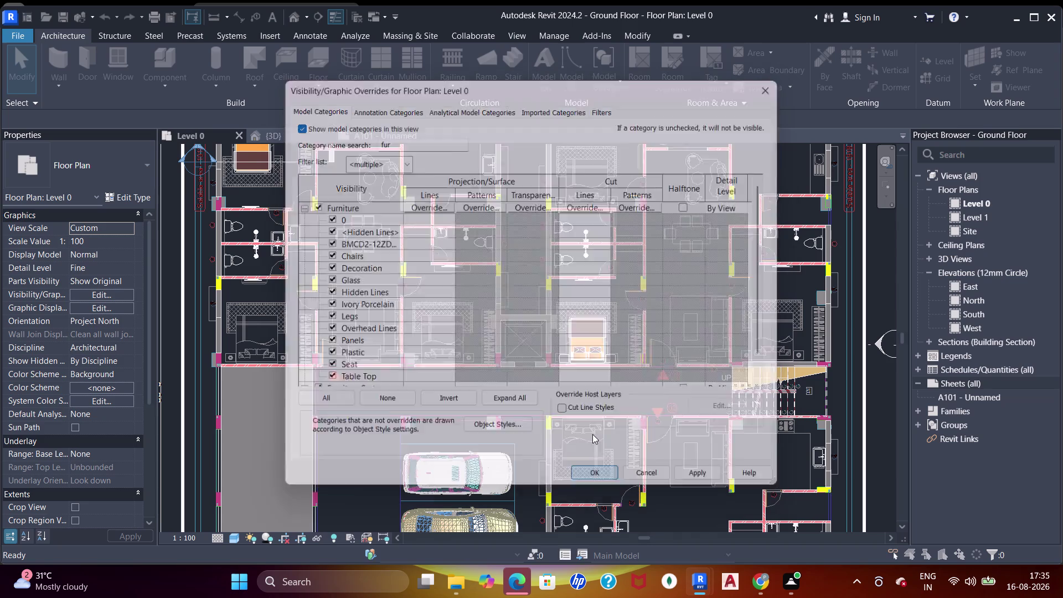